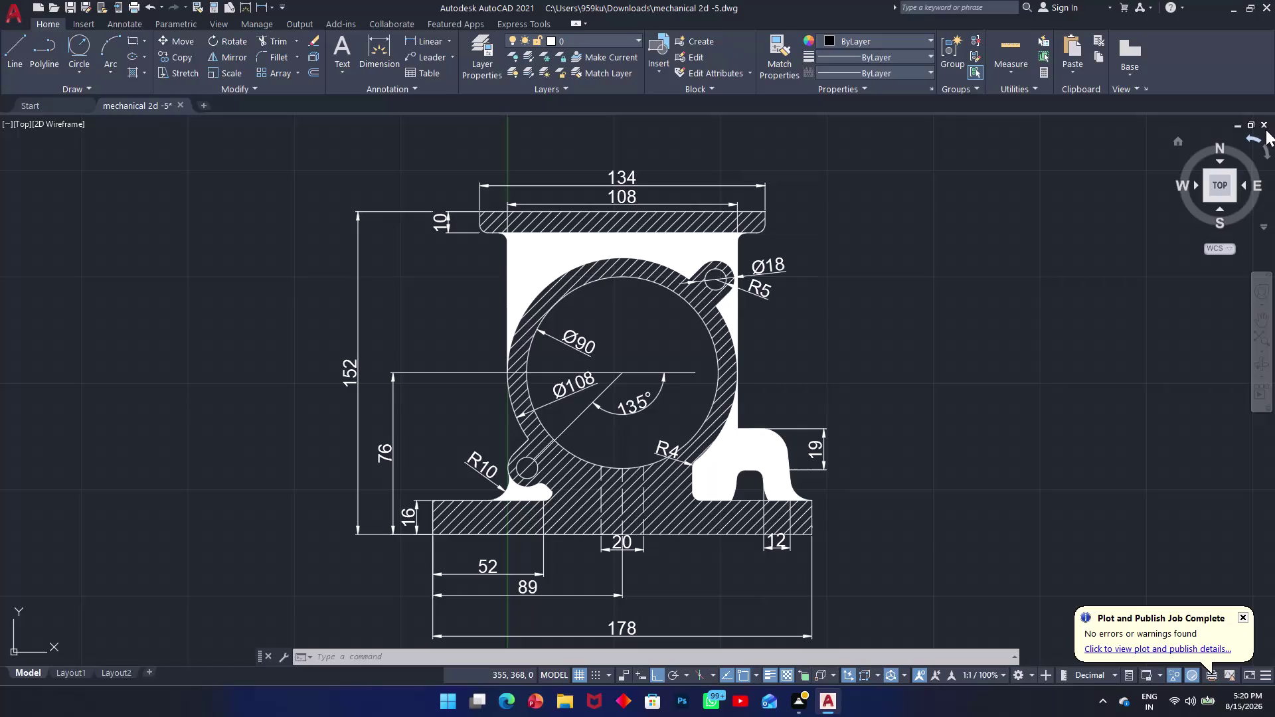
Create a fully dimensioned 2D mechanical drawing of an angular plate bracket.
Close the mechanical 2d -5 drawing, discarding changes, and start new blank Drawing6.
click(1267, 125)
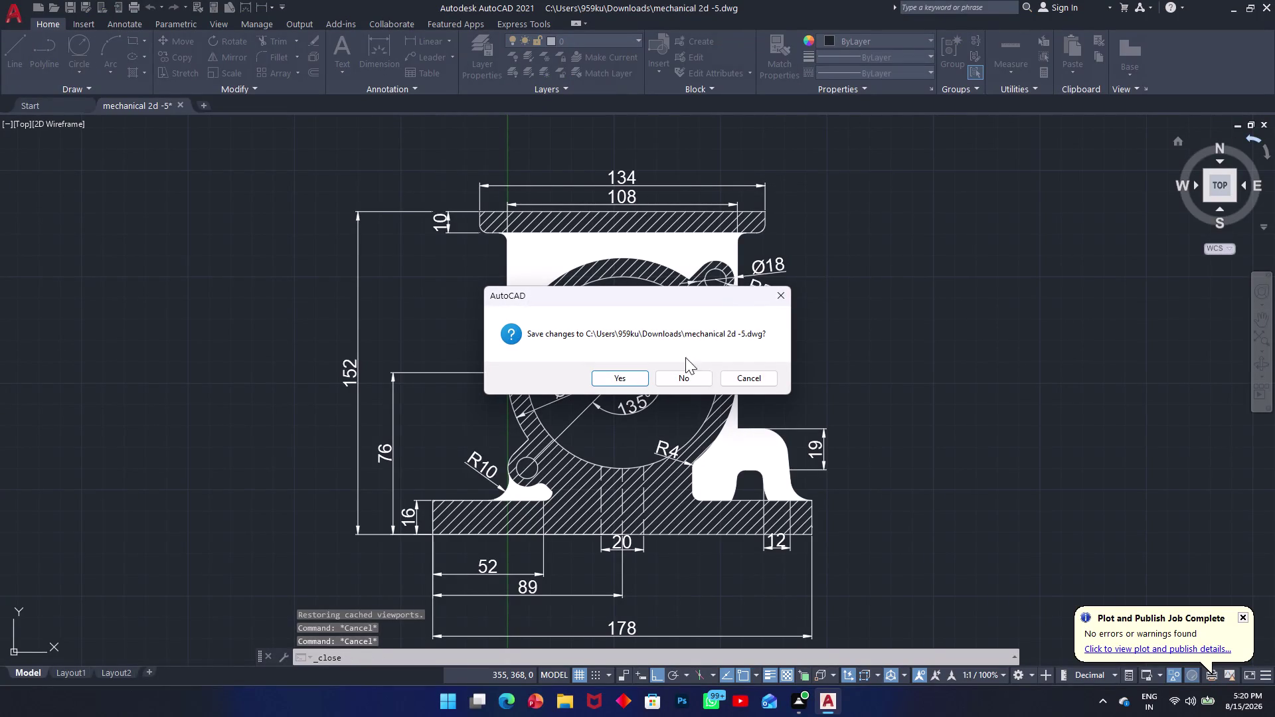
click(670, 379)
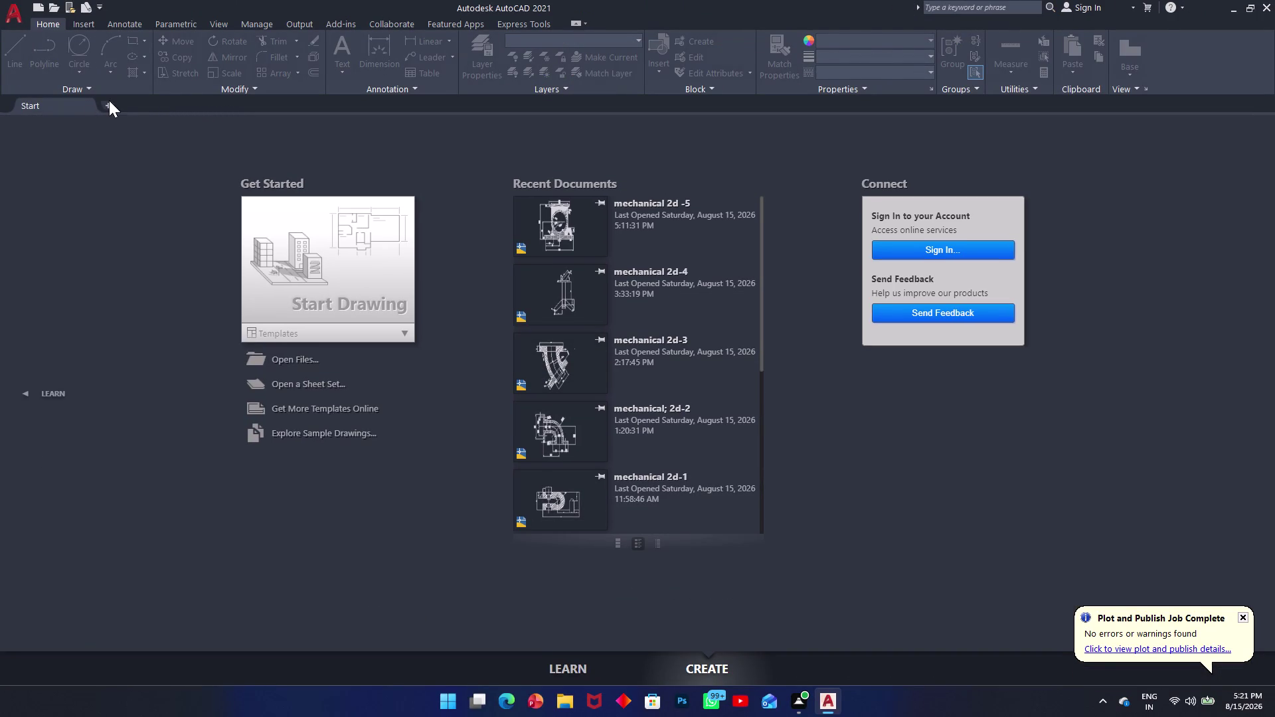
click(109, 100)
click(110, 106)
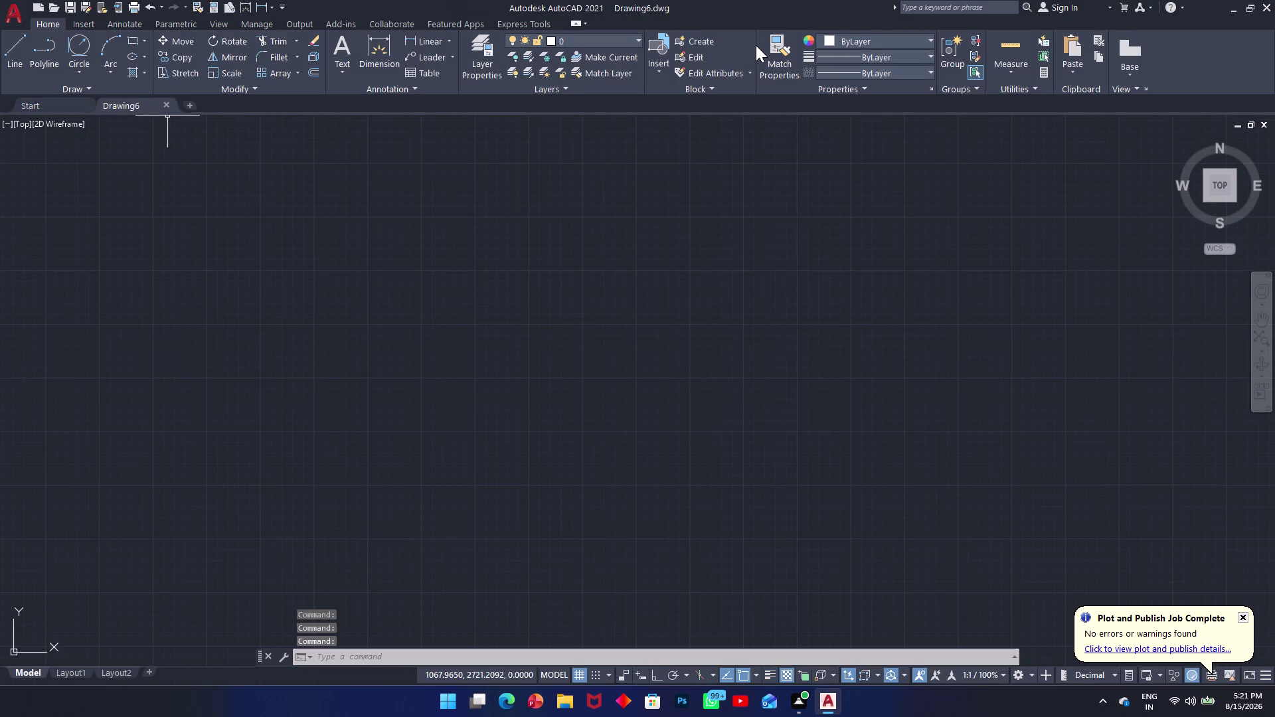
Set the drawing limits with LIMITS from 0,0 to 500,500.
text(li)
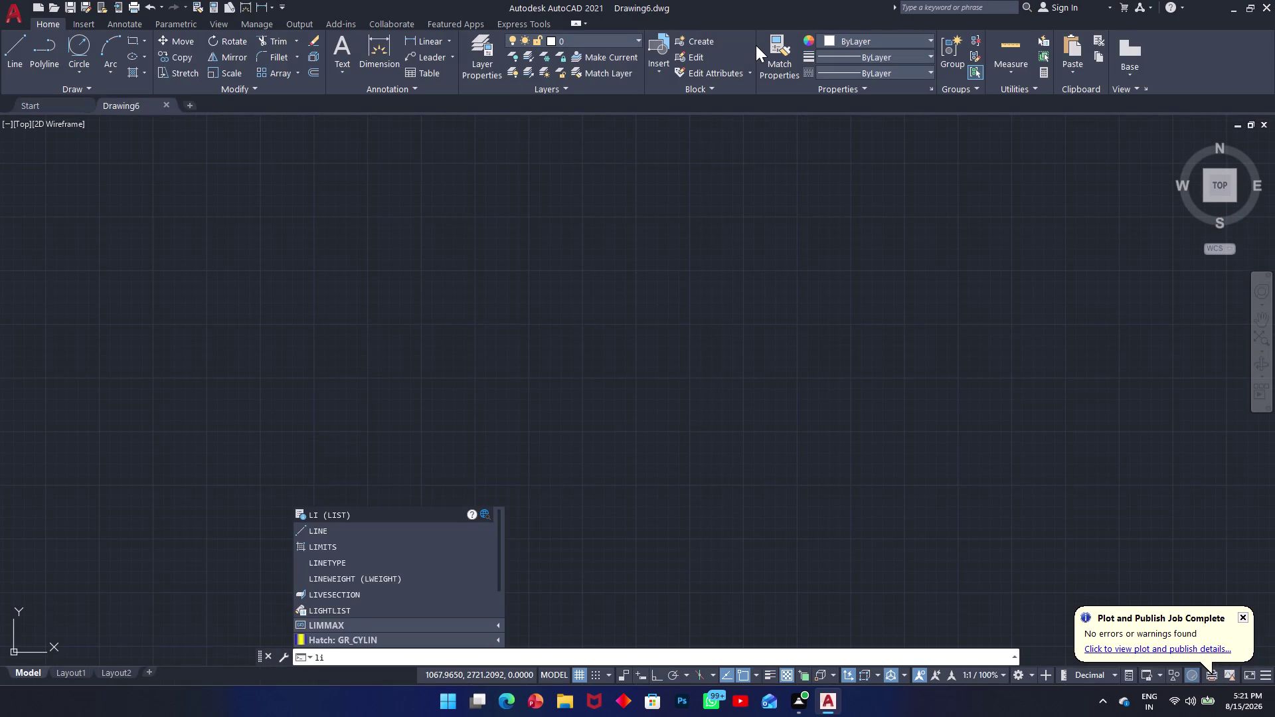
text(m)
key(space)
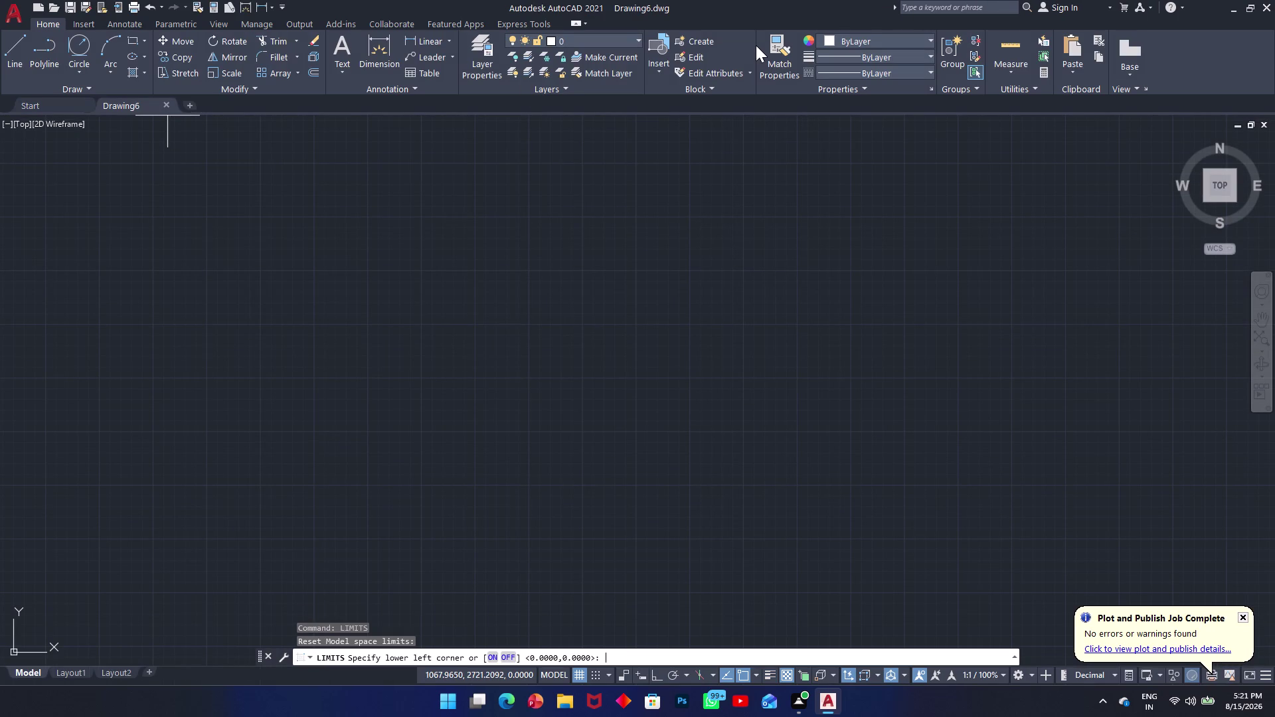
text(0,0)
key(Return)
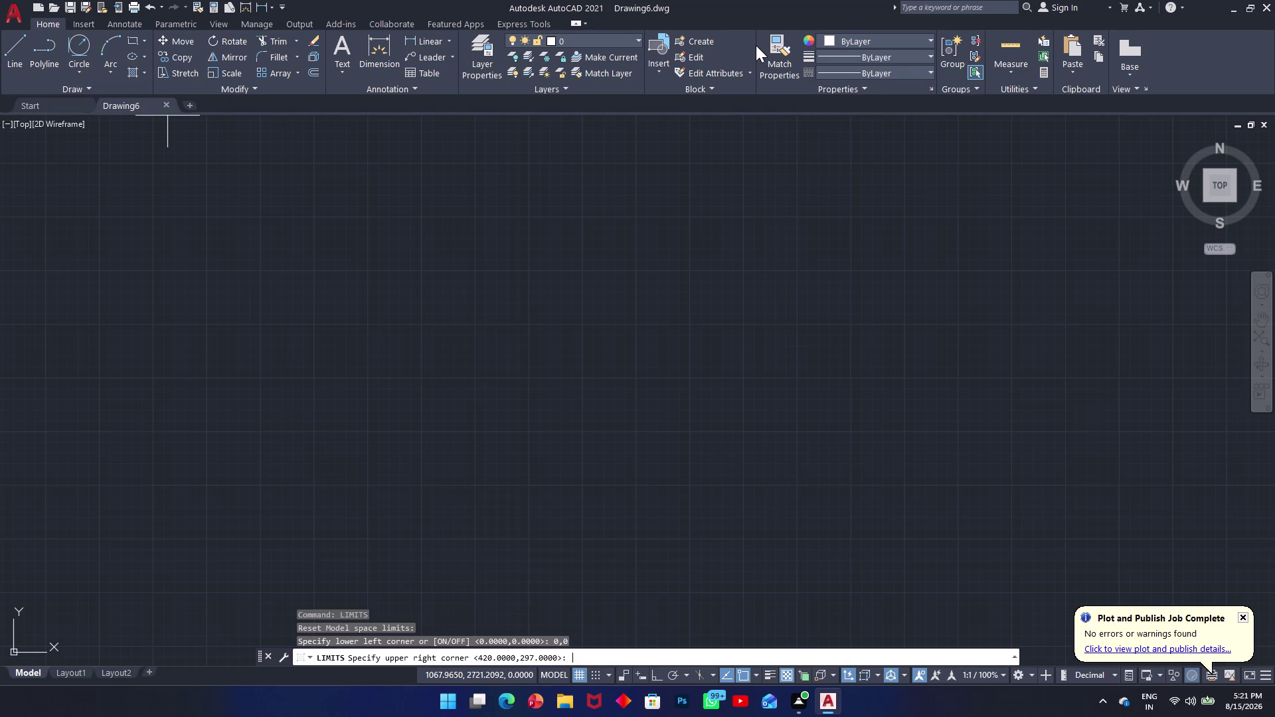
key(1)
key(BackSpace)
text(500,500)
key(Return)
Zoom All to display the whole 500 by 500 limits area.
key(z)
key(Return)
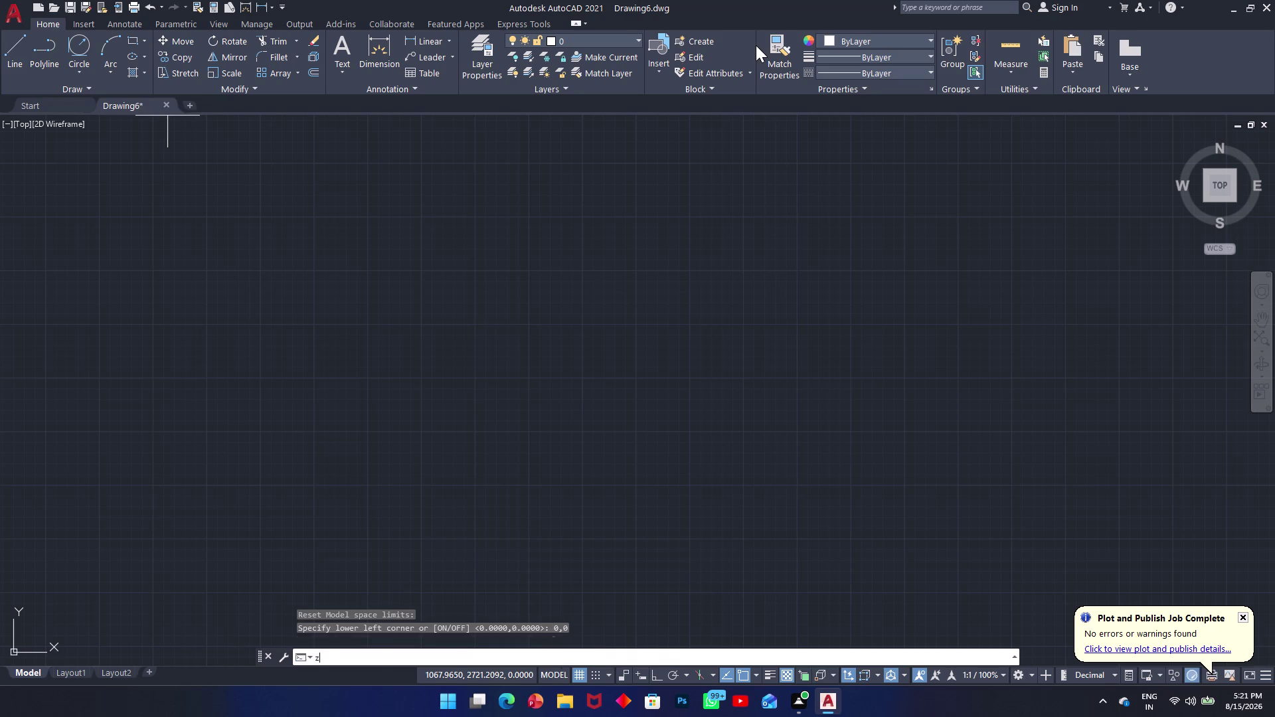
key(a)
key(Return)
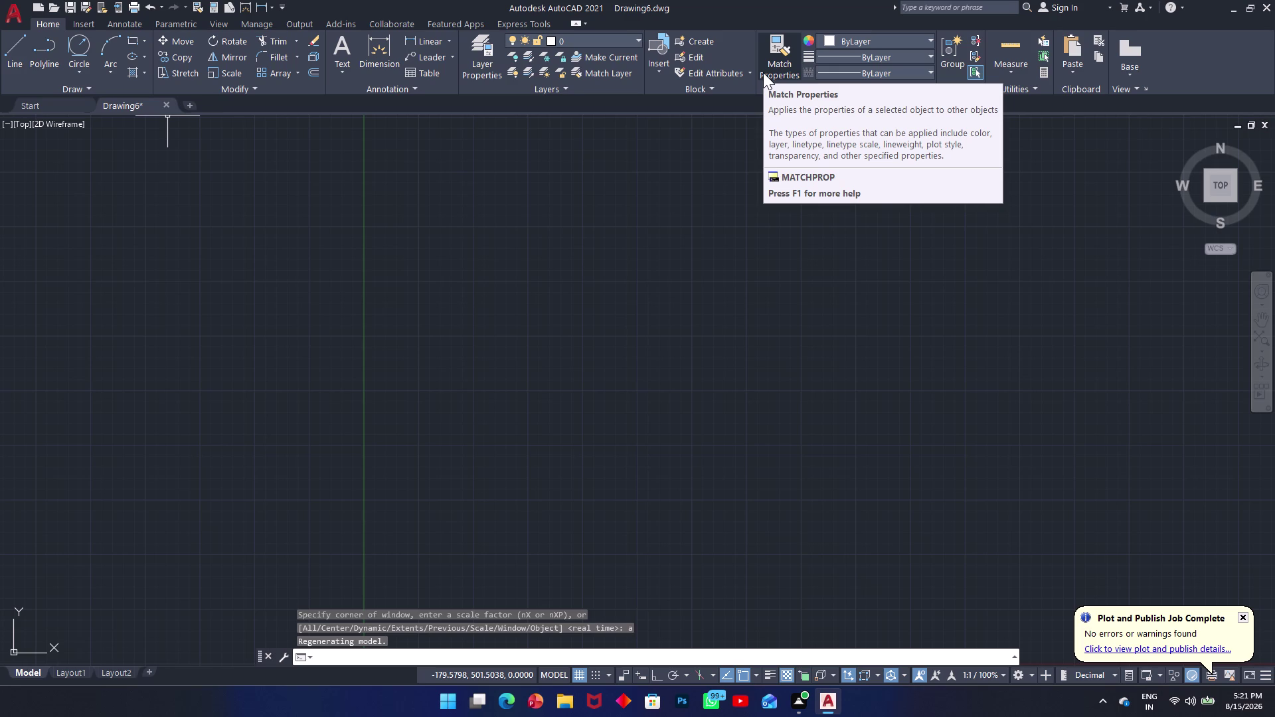
key(l)
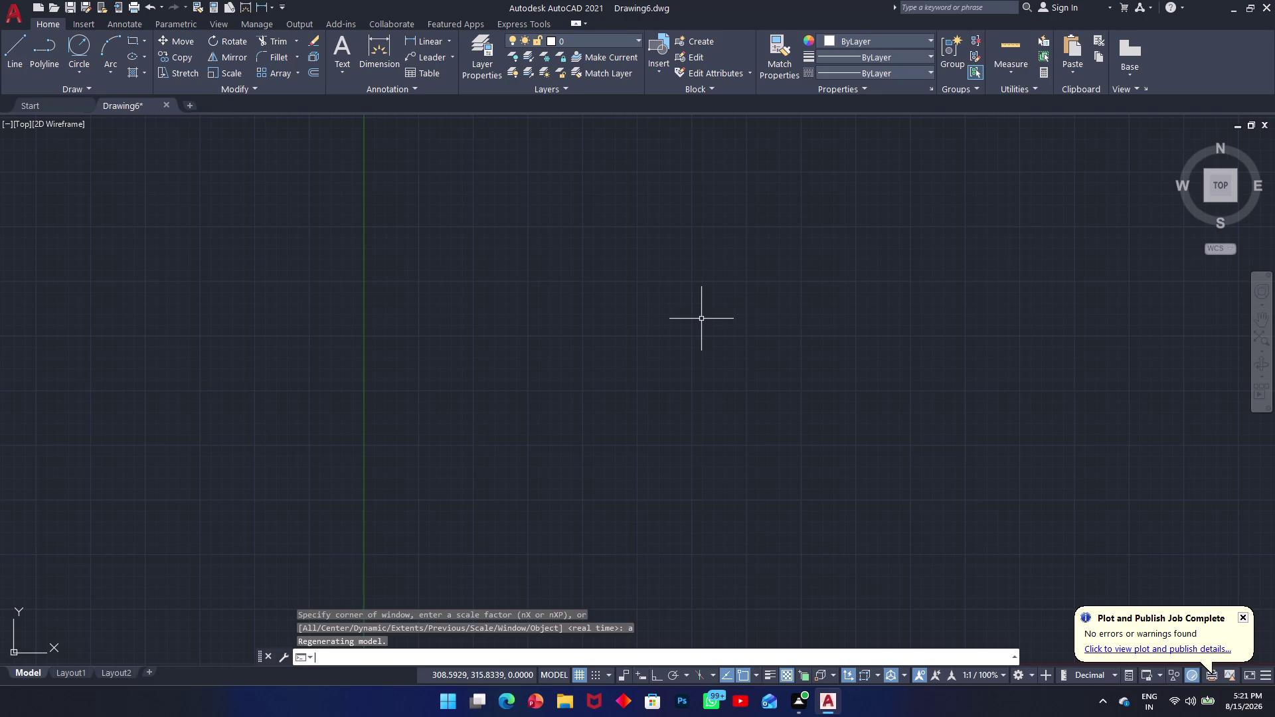
key(Return)
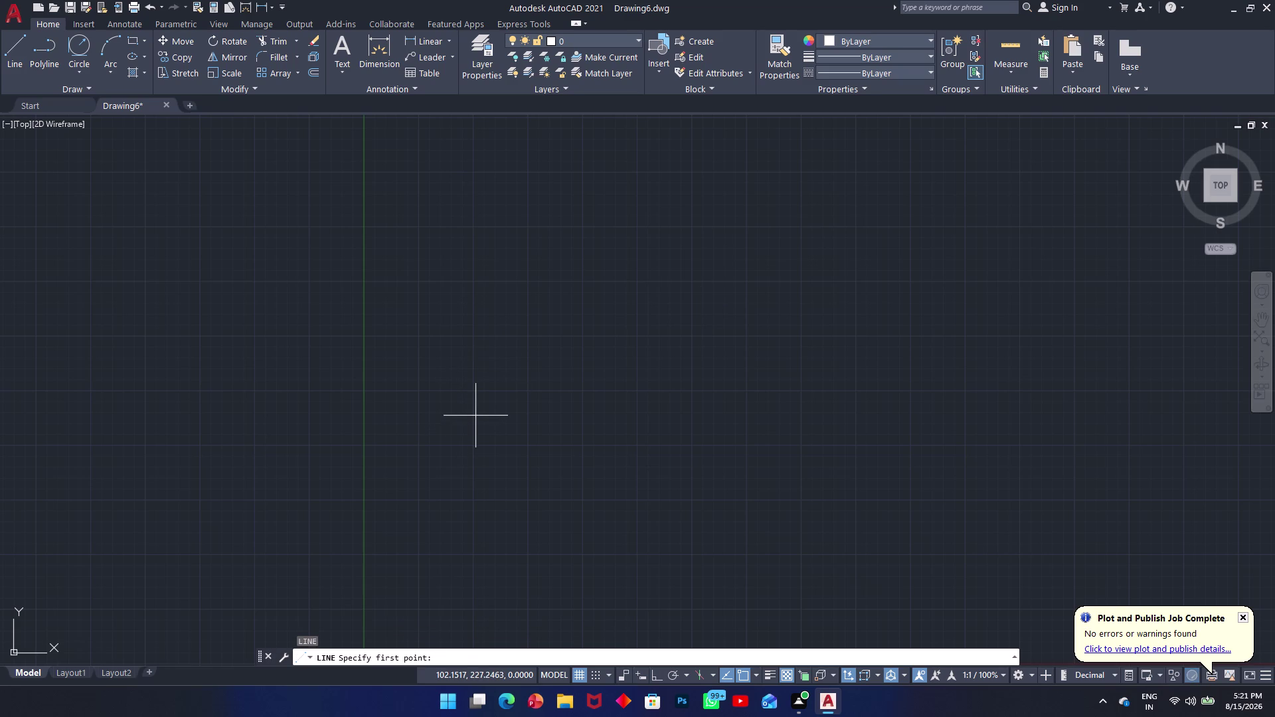
Draw a single 60-unit horizontal base line and end the LINE command.
click(476, 416)
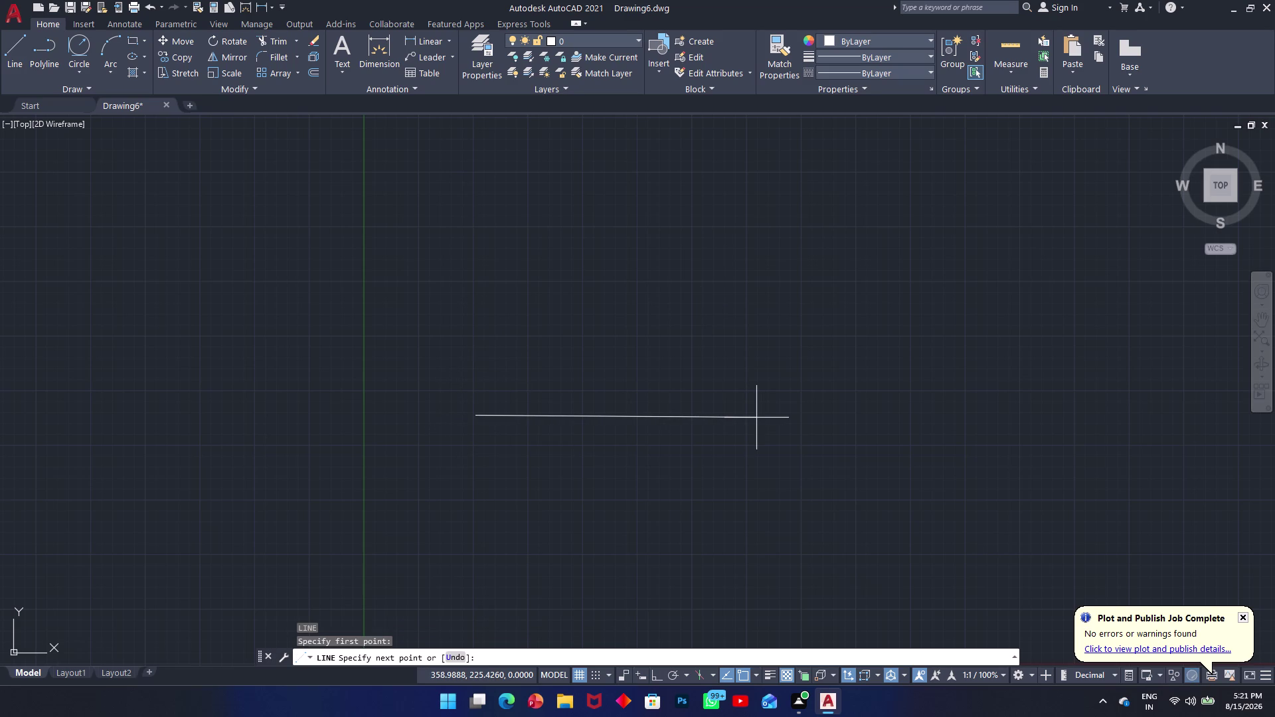
text(60)
key(Return)
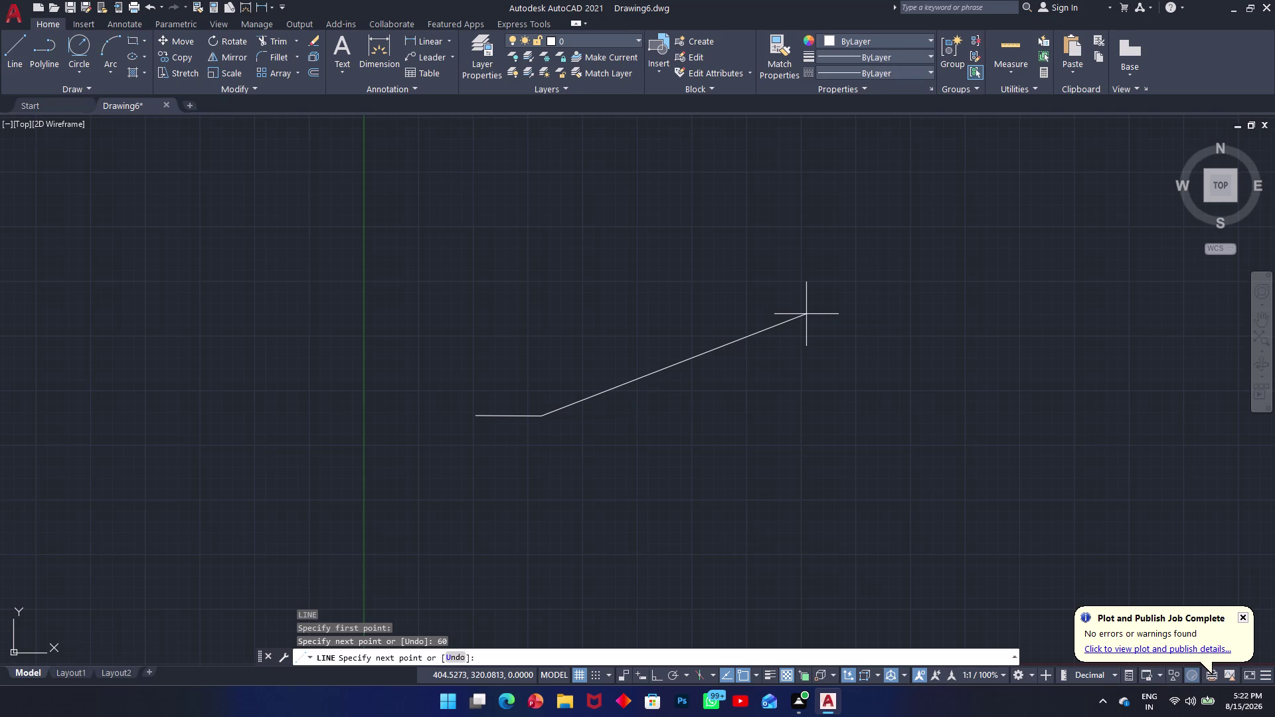
key(Escape)
scroll(up, 3)
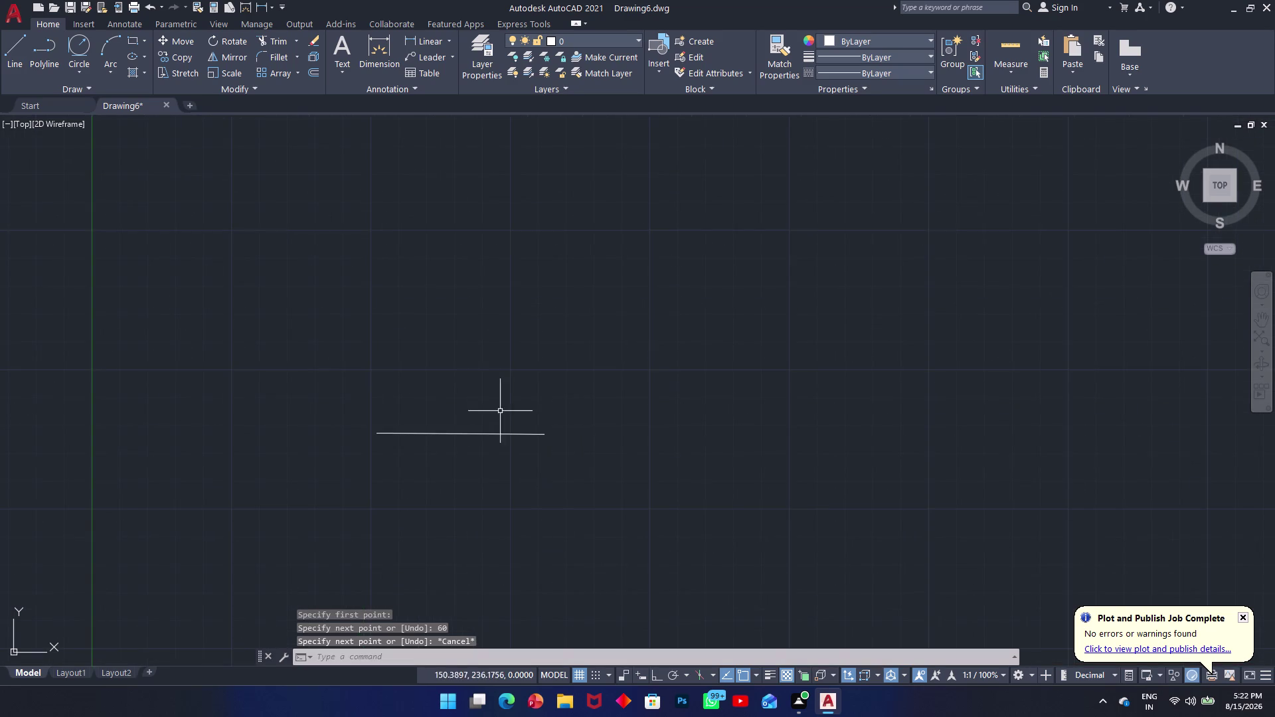
scroll(up, 3)
scroll(up, 3)
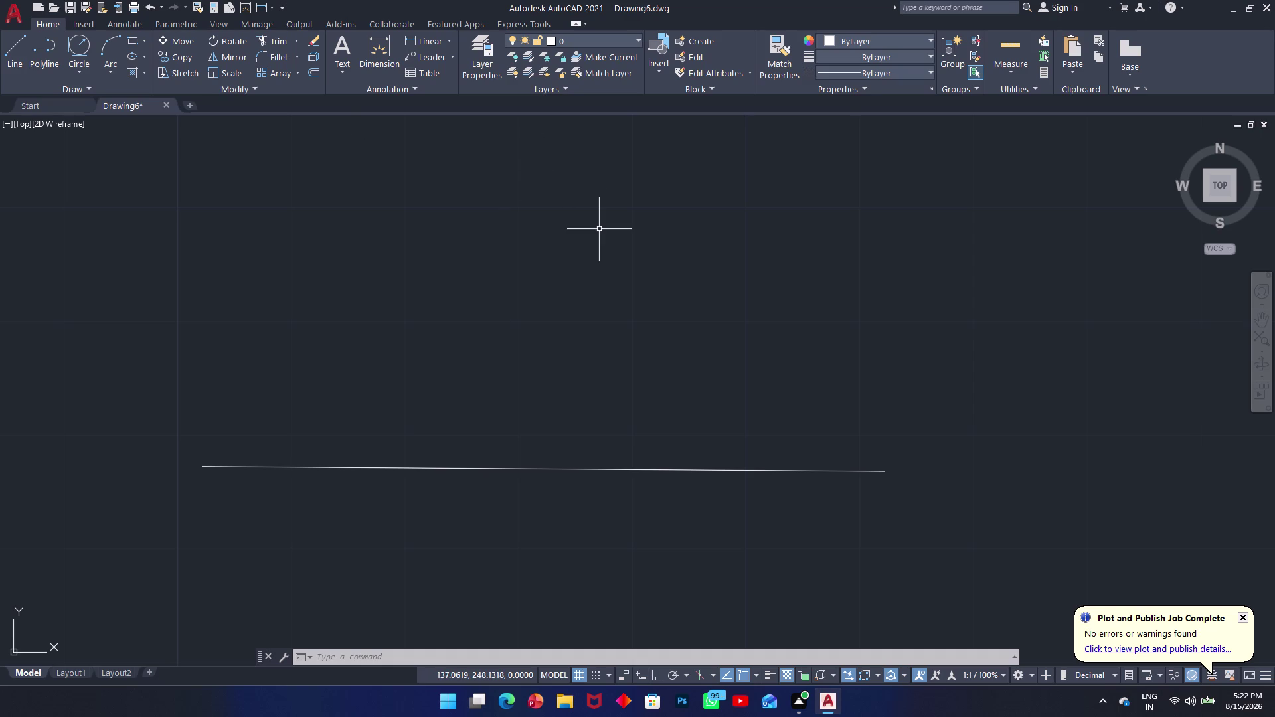
Start two lines from the base line's midpoint and cancel both attempts.
text(l)
key(space)
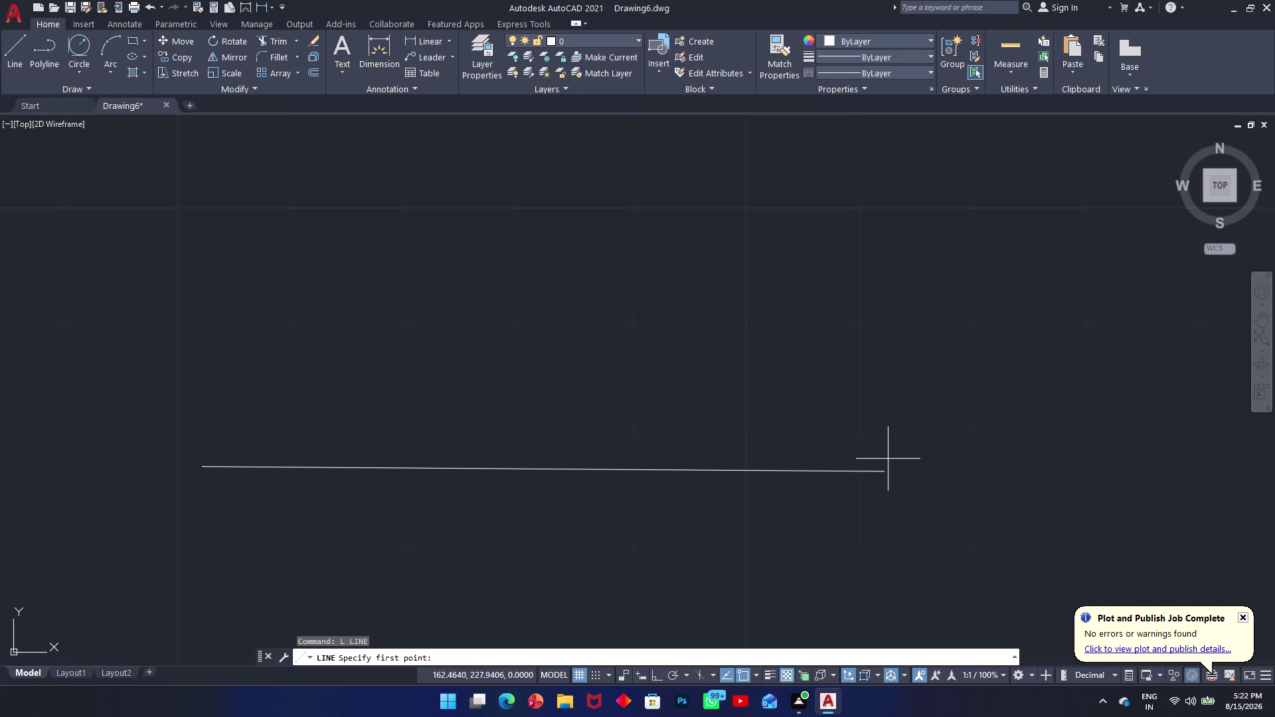
scroll(down, 3)
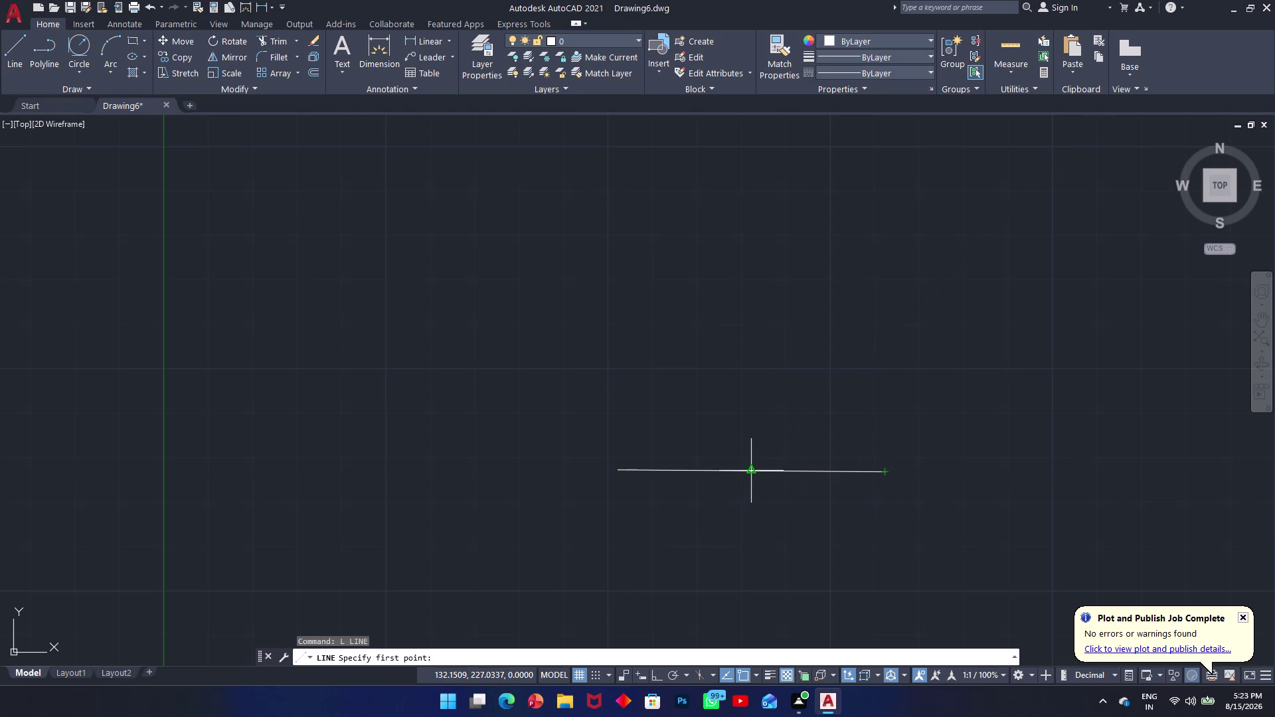
click(752, 470)
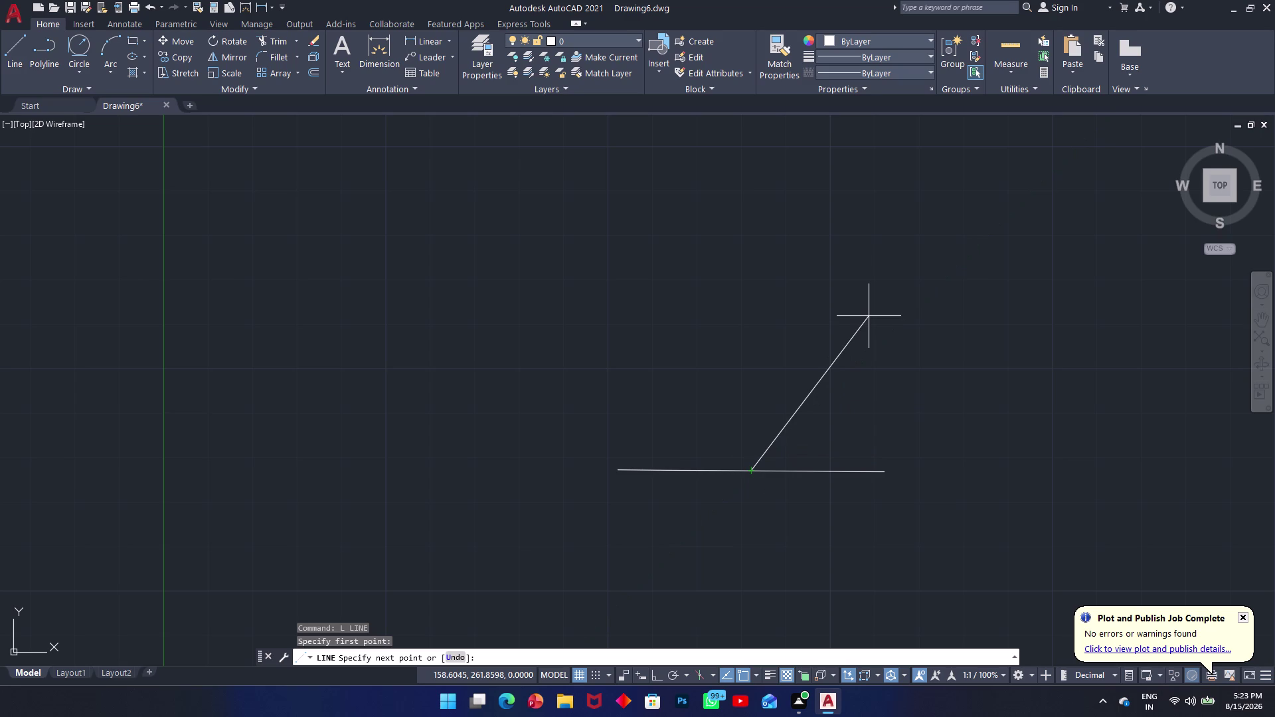
key(Escape)
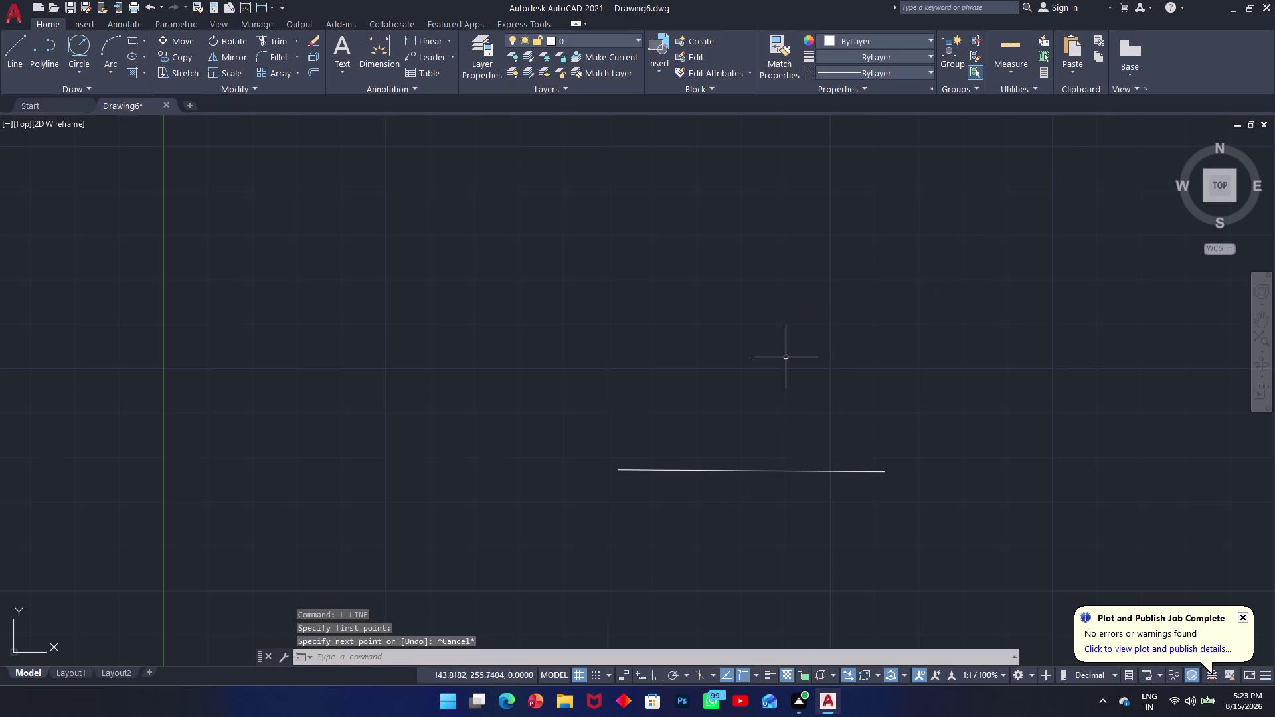
text(l)
key(space)
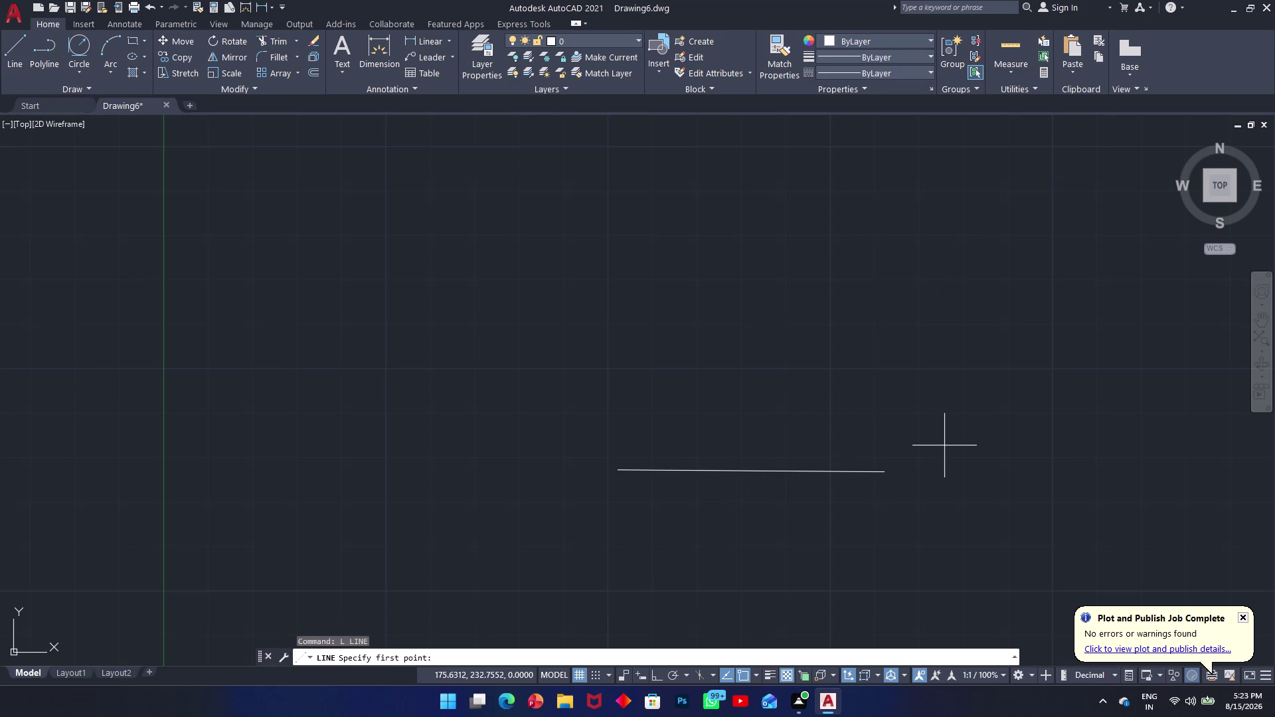
click(747, 472)
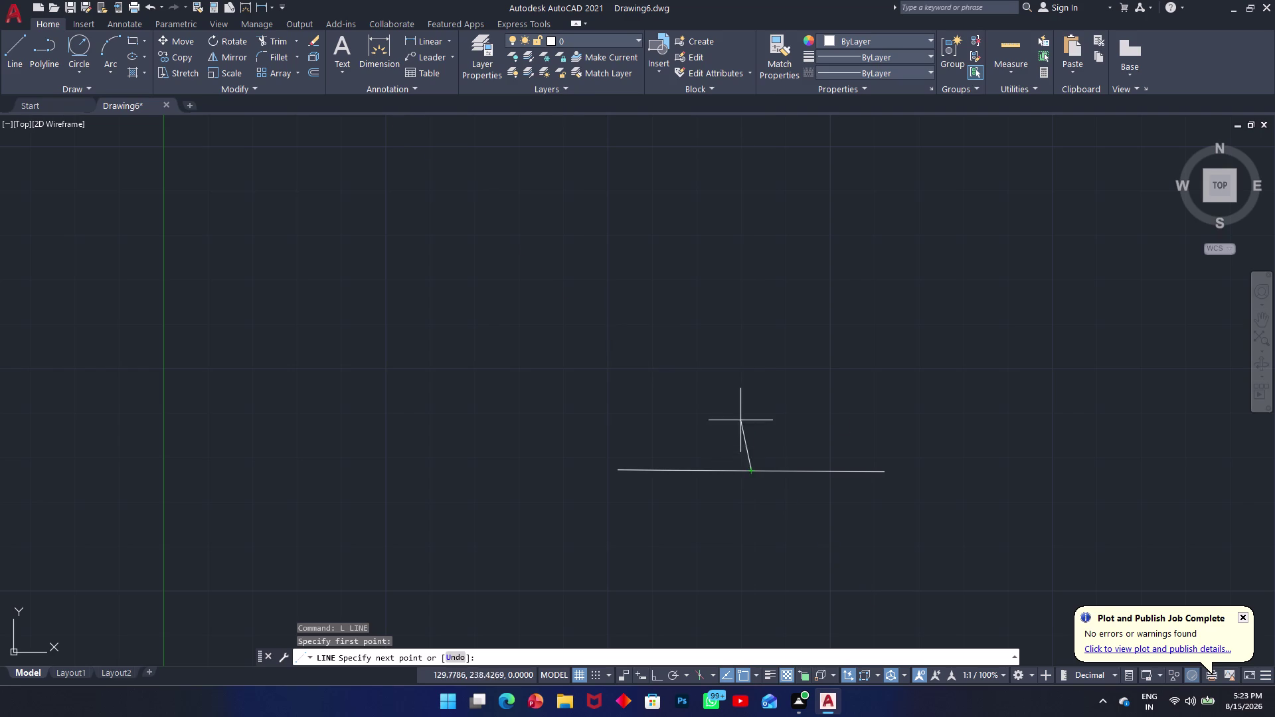
key(Escape)
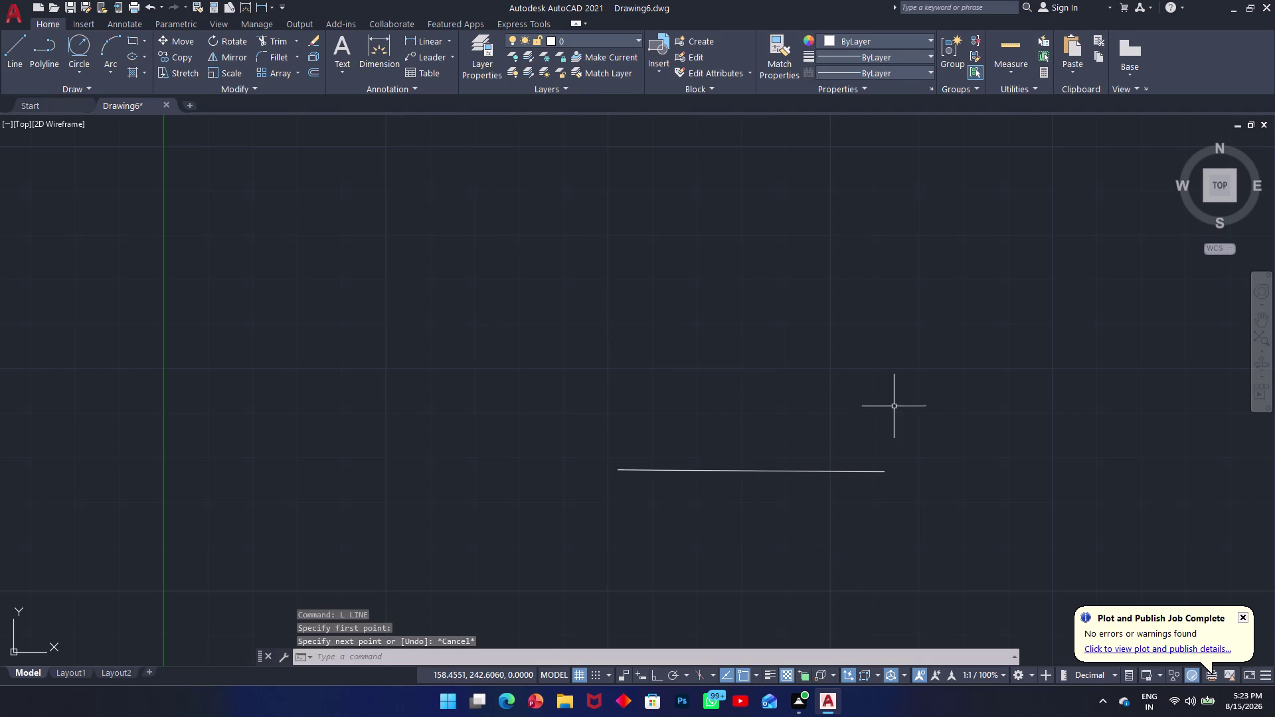
Select the horizontal base line and delete it.
click(933, 413)
click(545, 498)
key(Delete)
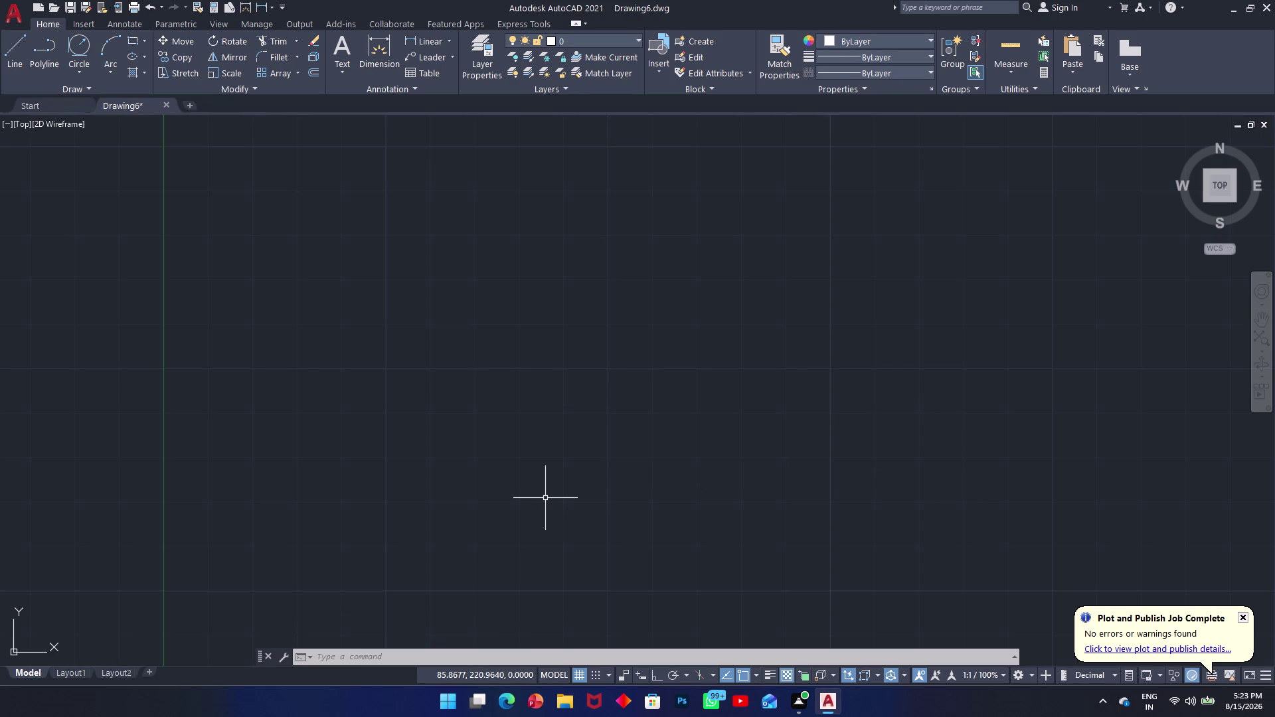
text(l)
key(space)
click(546, 499)
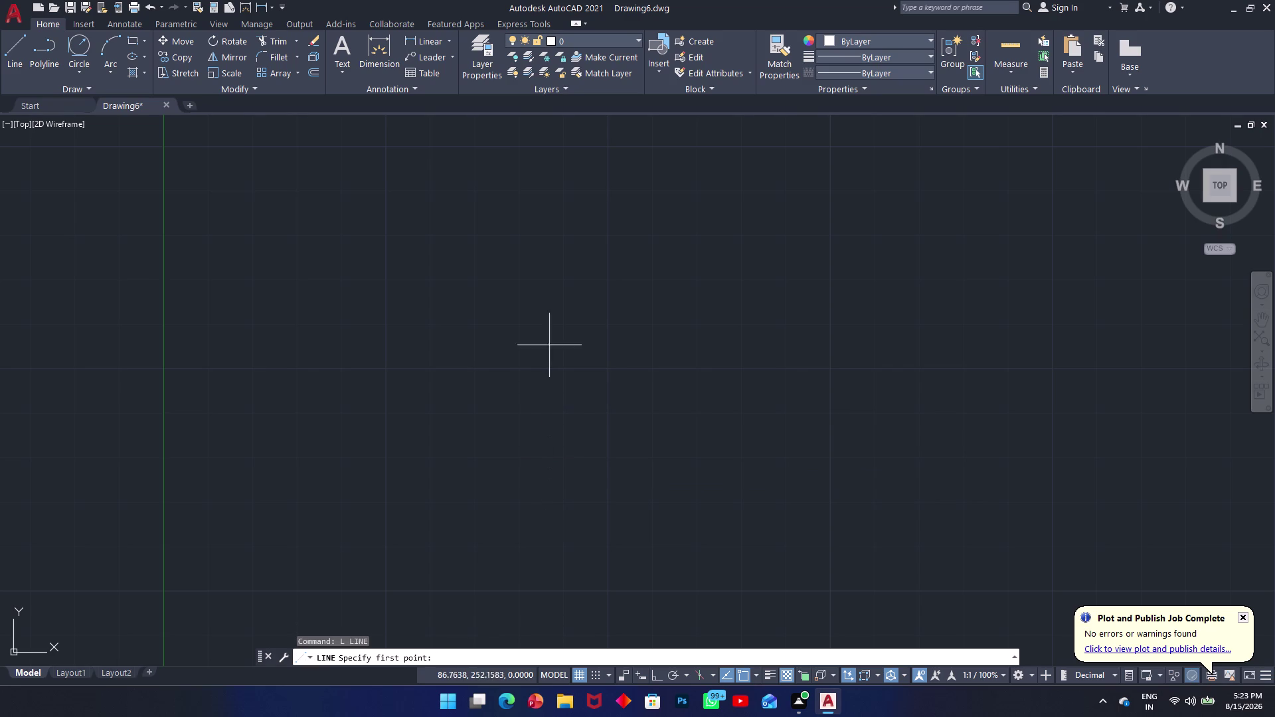
click(556, 442)
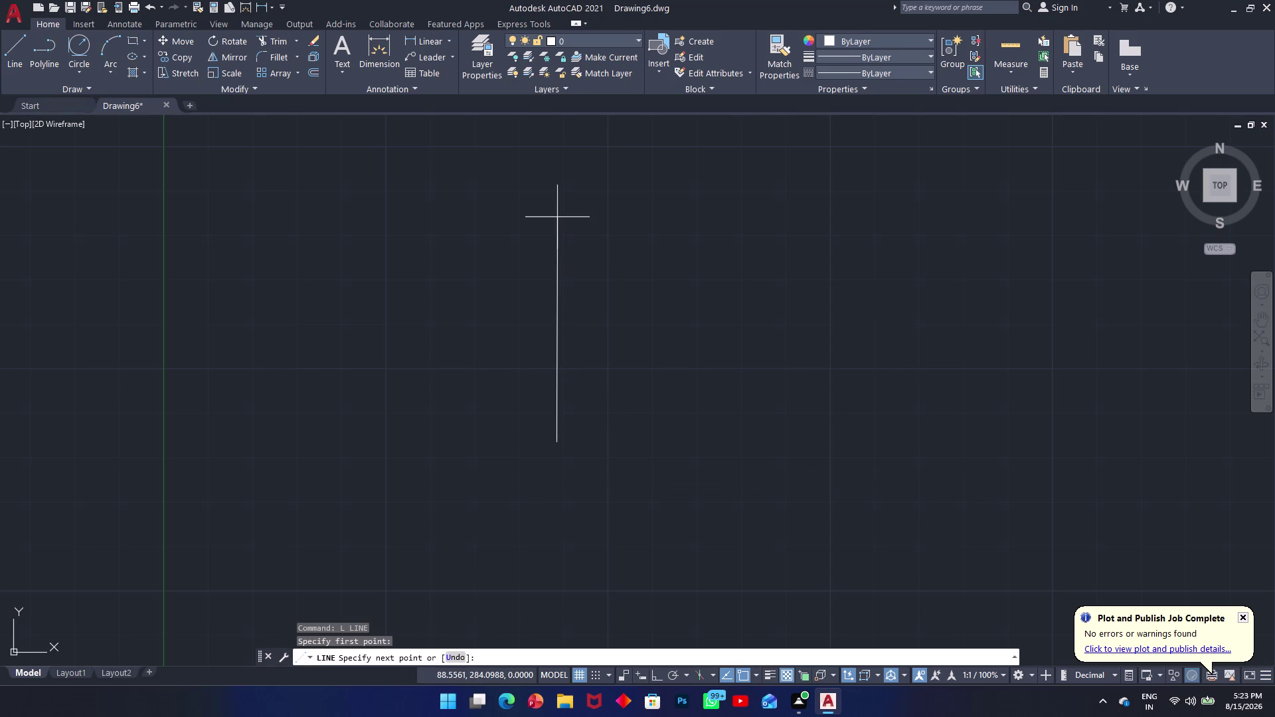
key(F8)
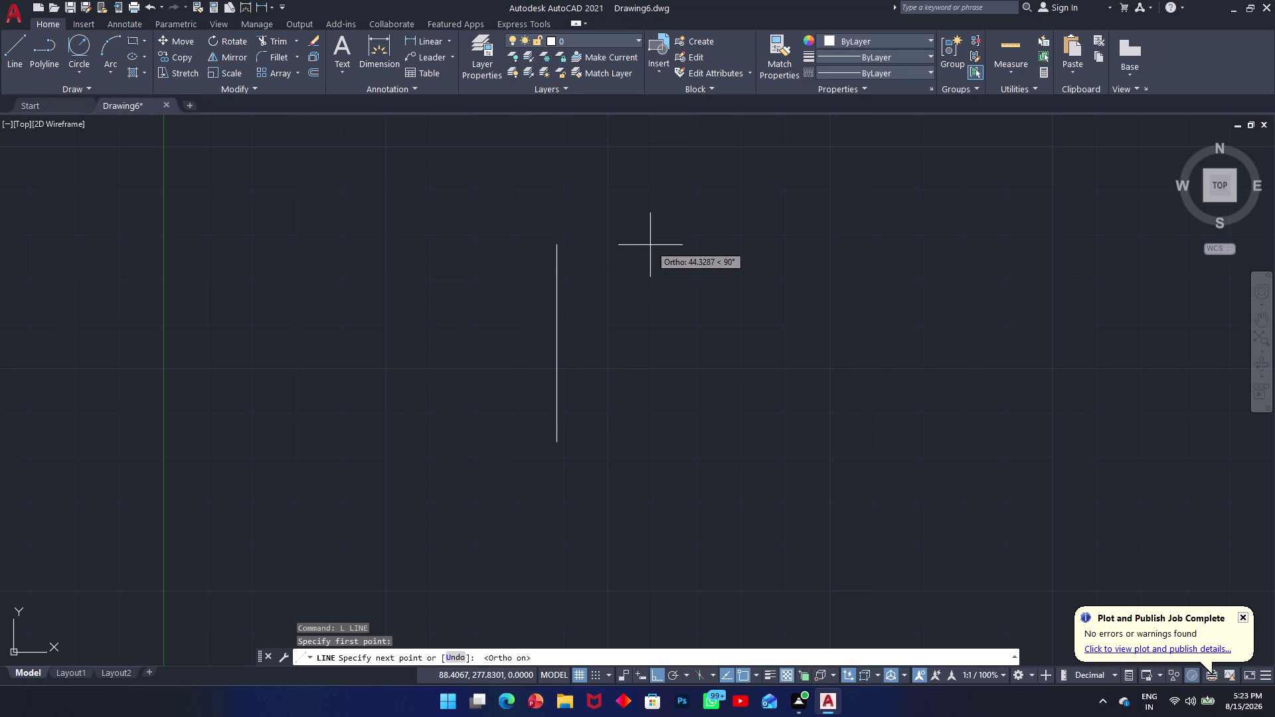
click(643, 154)
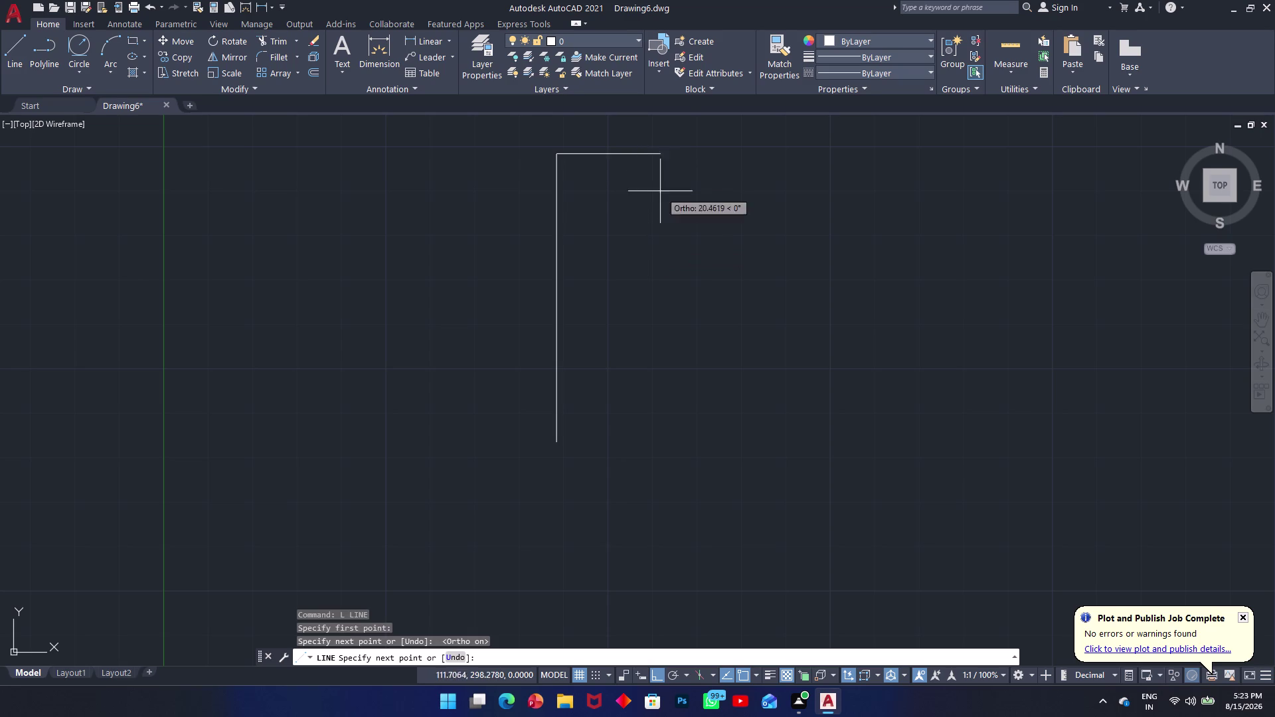
key(Escape)
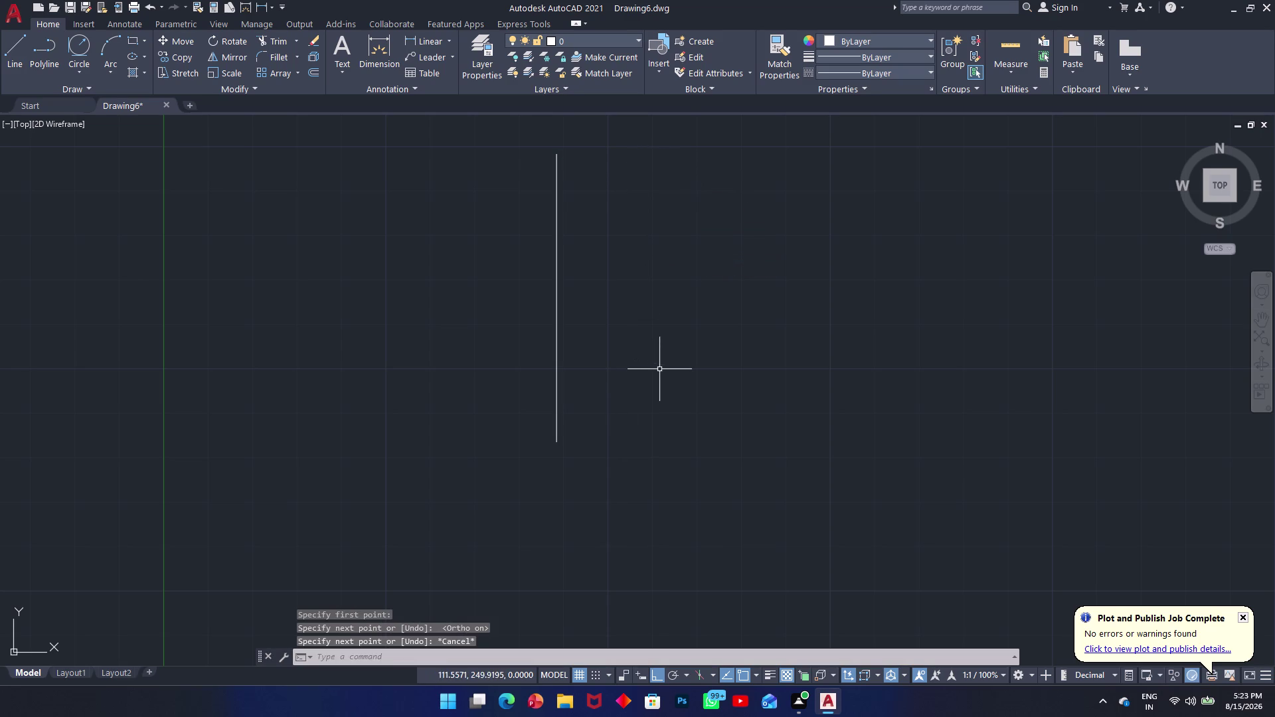
key(space)
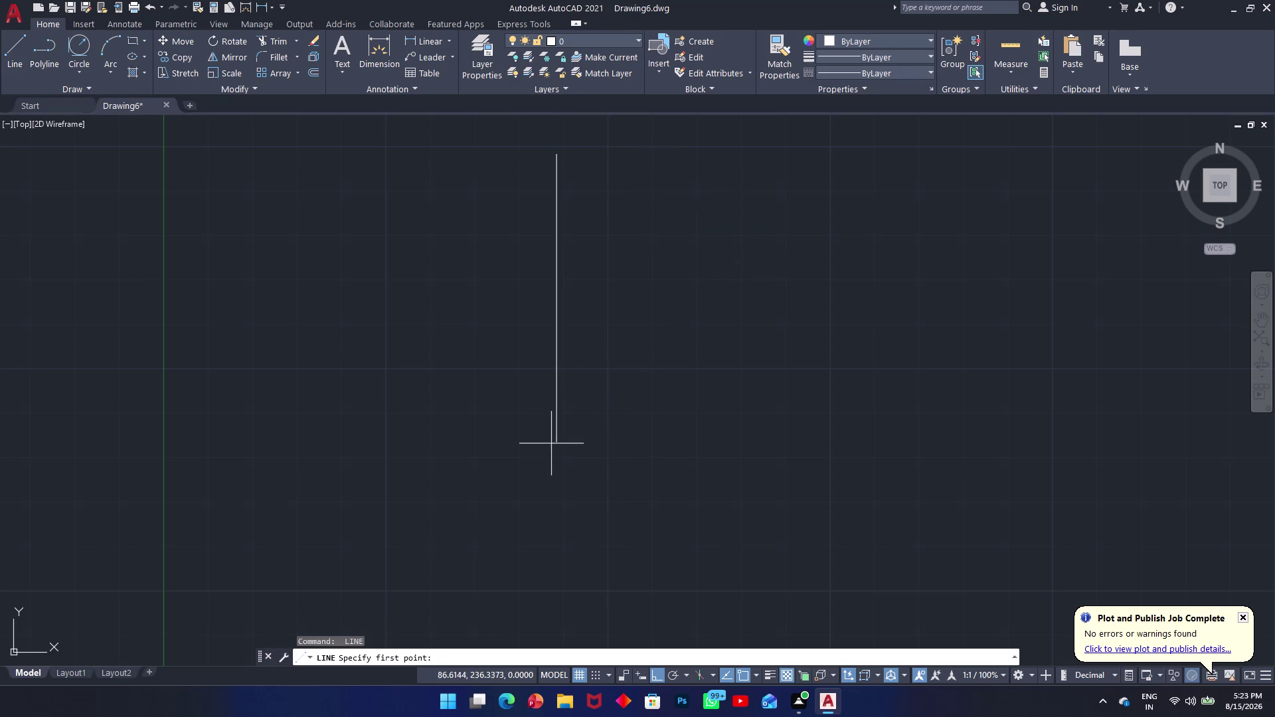
click(554, 443)
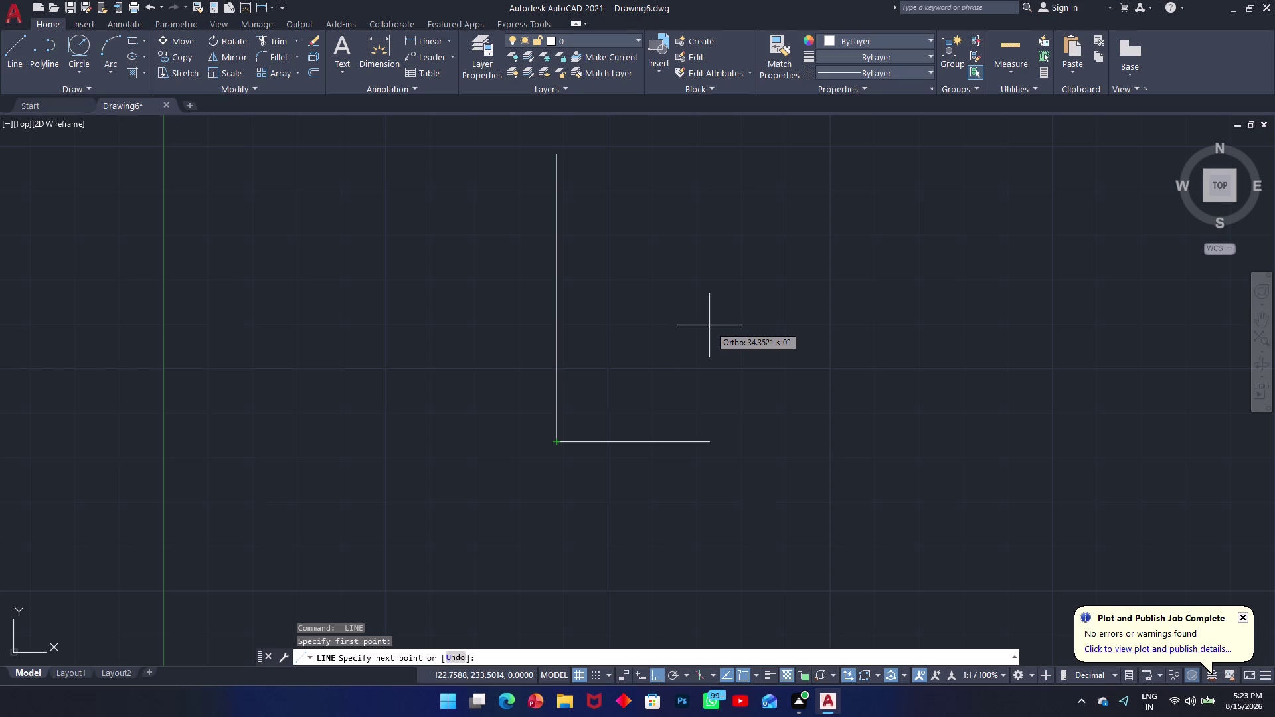
key(F8)
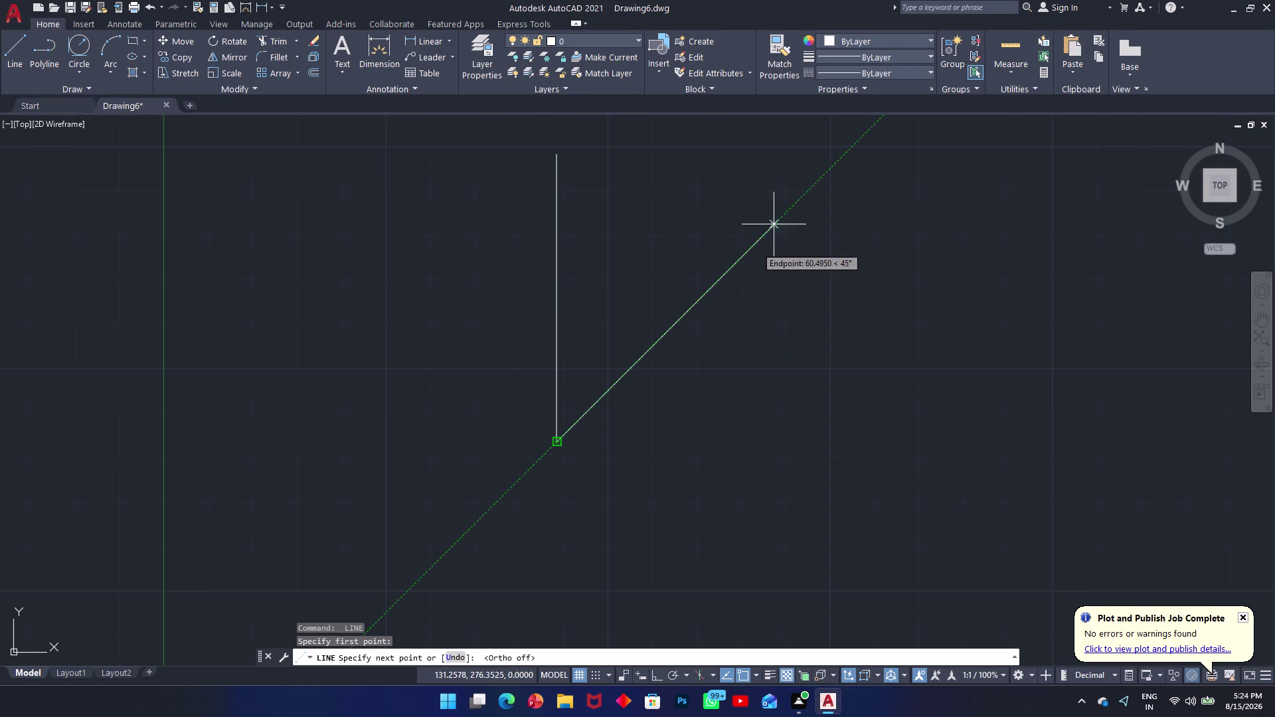
text(4)
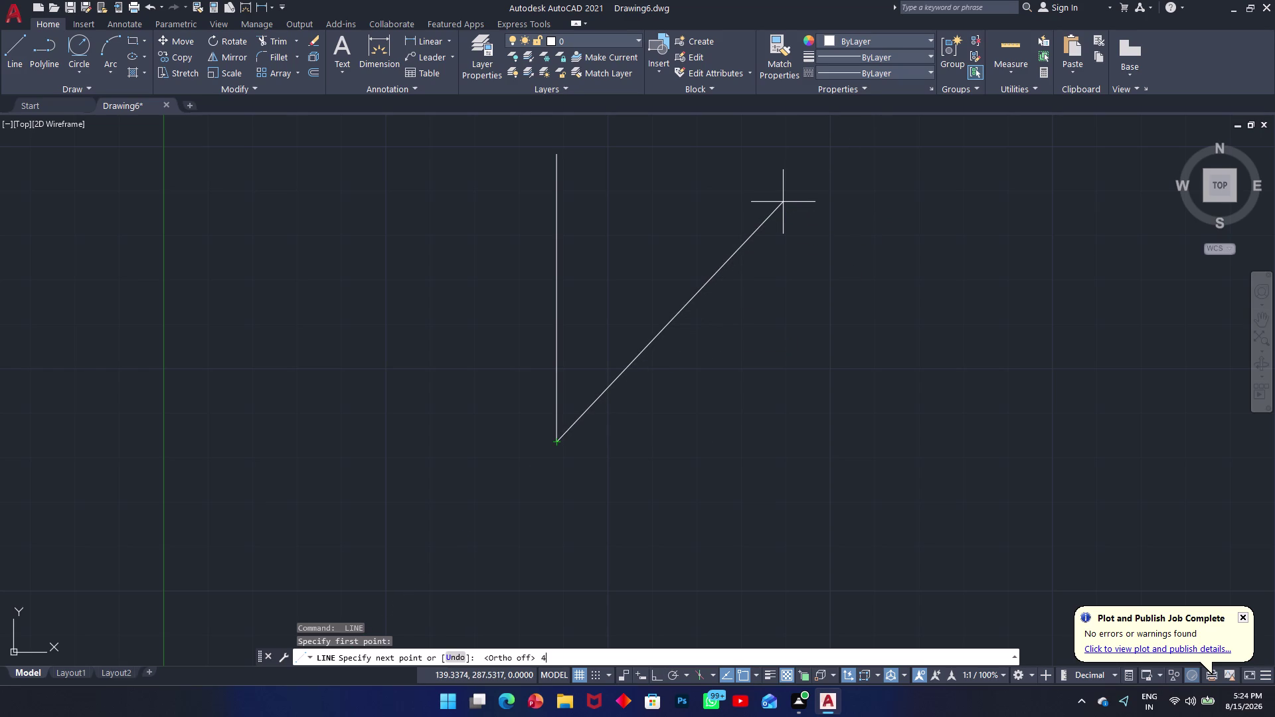
text(0)
key(Return)
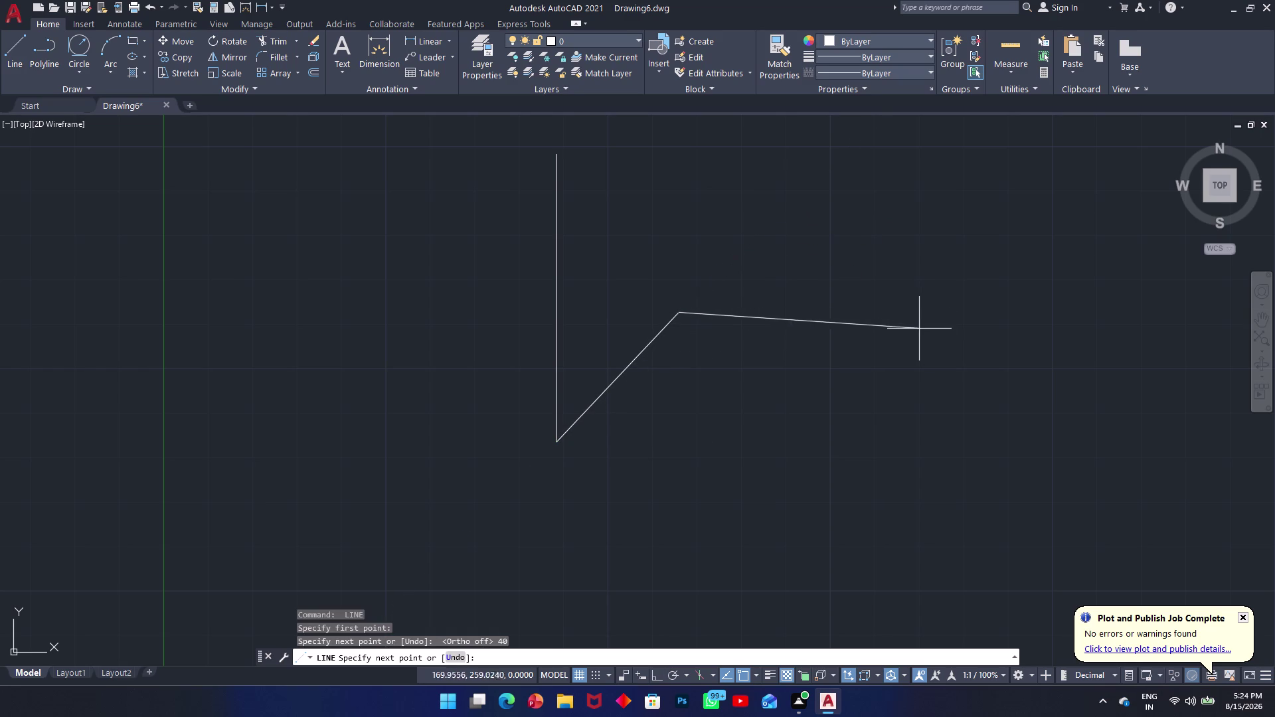
key(ctrl+z)
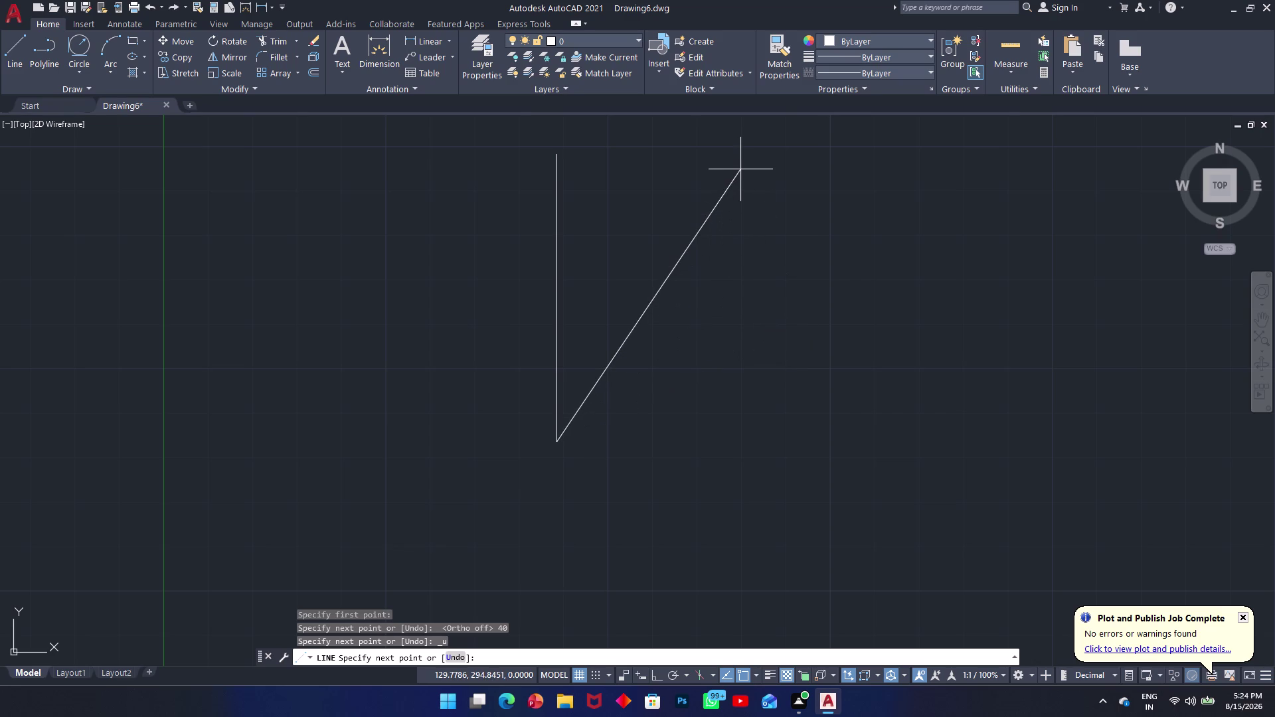
key(shift+less)
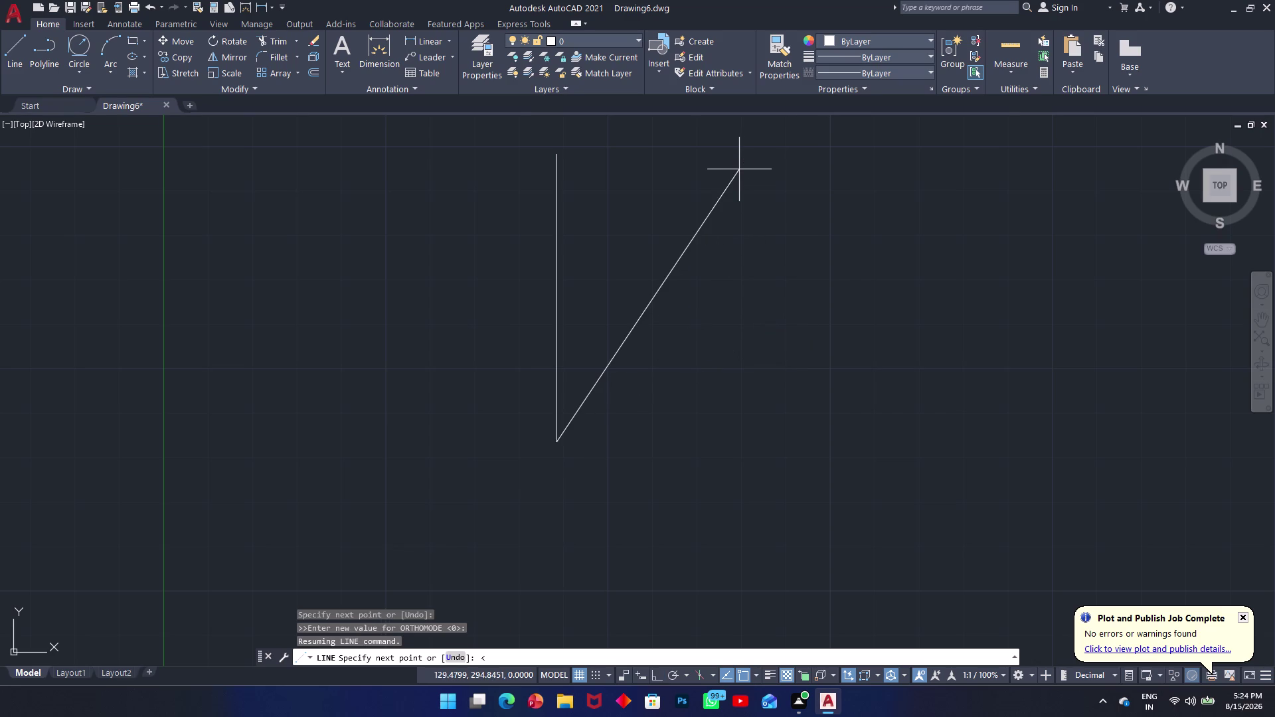
key(Escape)
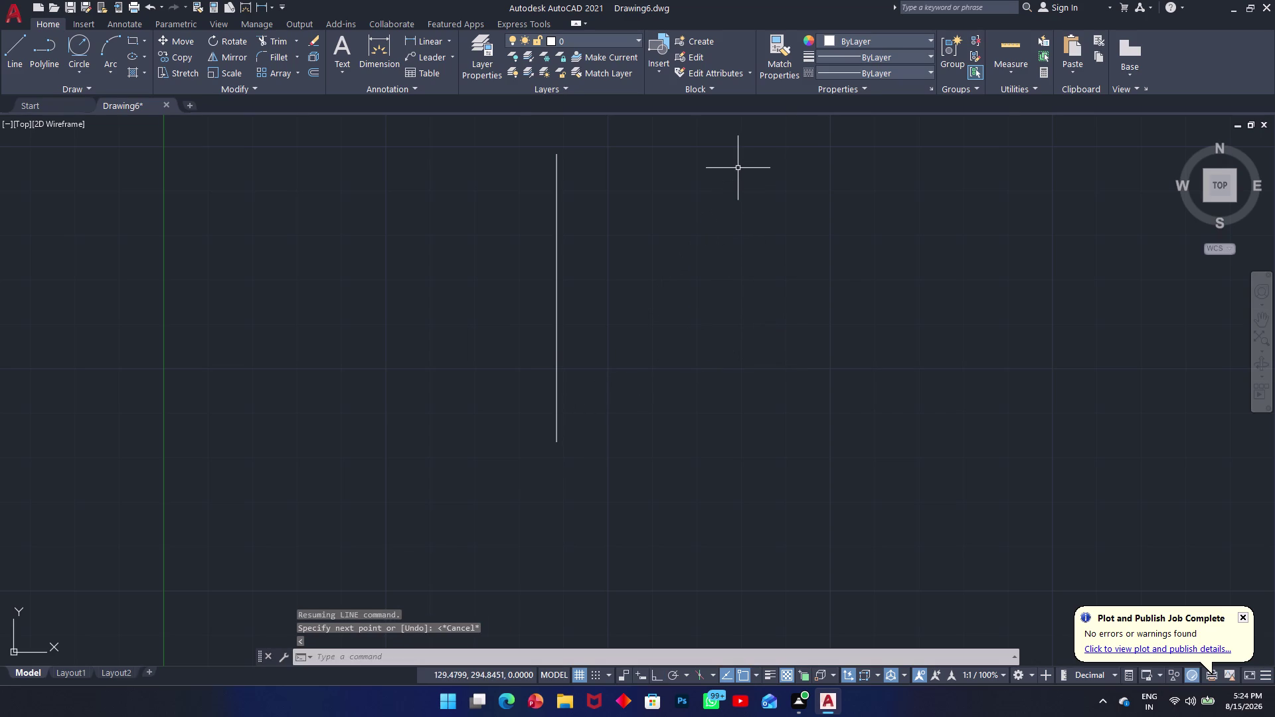
click(558, 361)
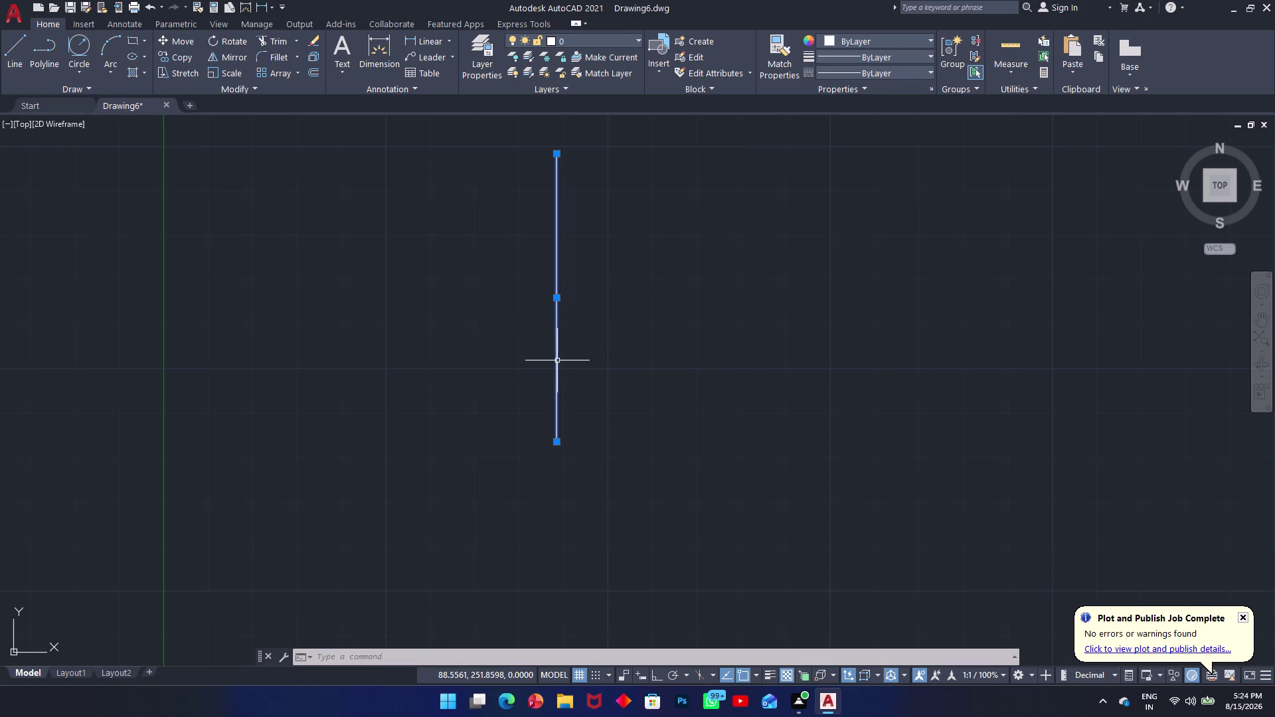
Rotate a copy of the vertical line 40 degrees about its lower endpoint.
text(ro)
key(space)
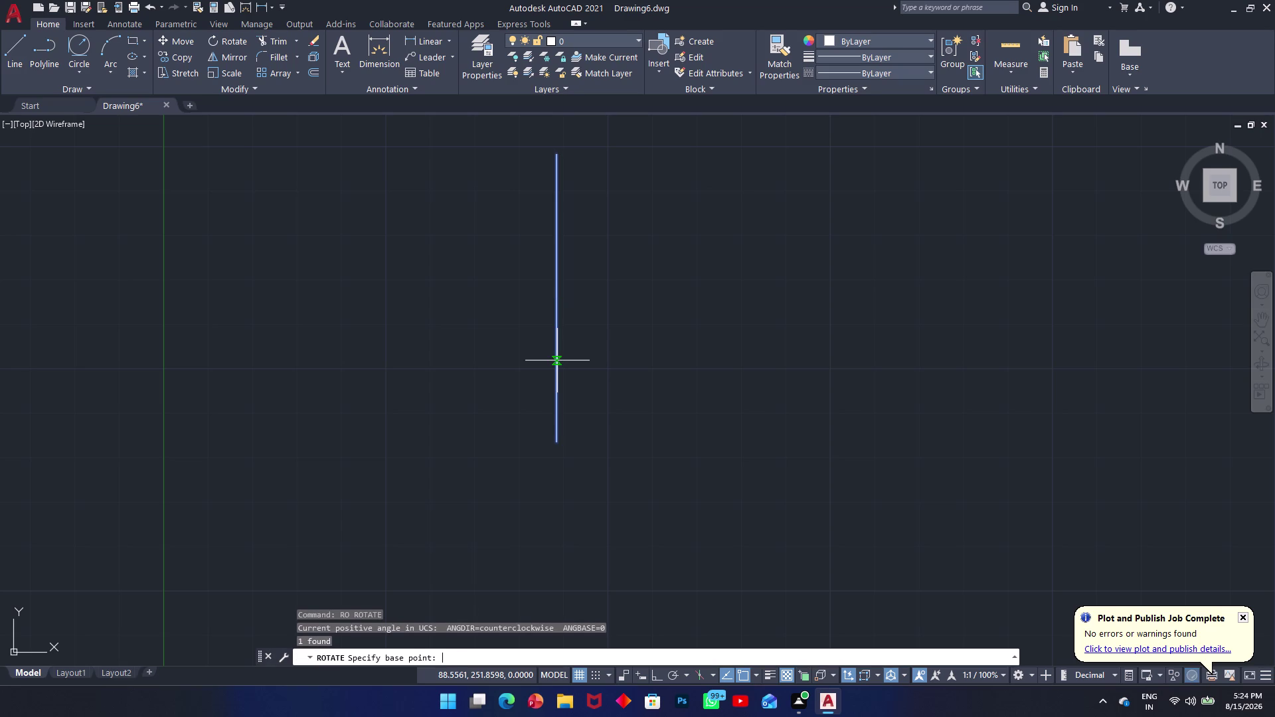
click(553, 443)
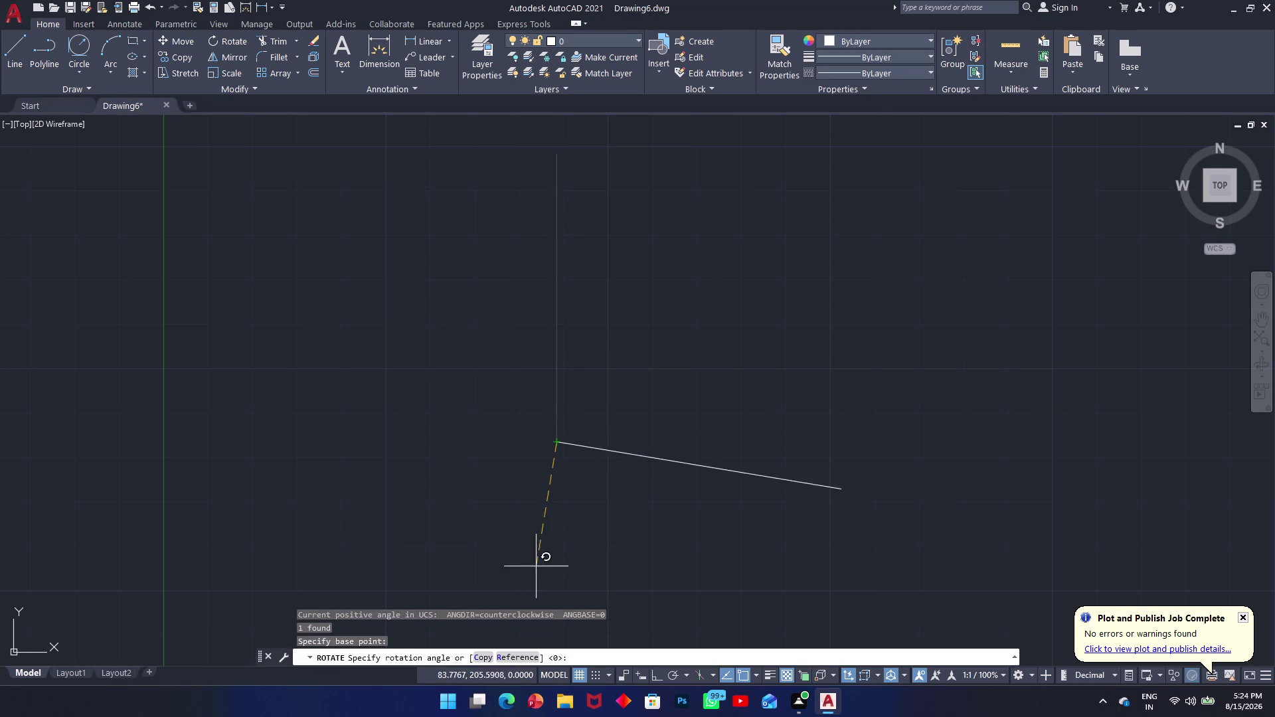
click(483, 662)
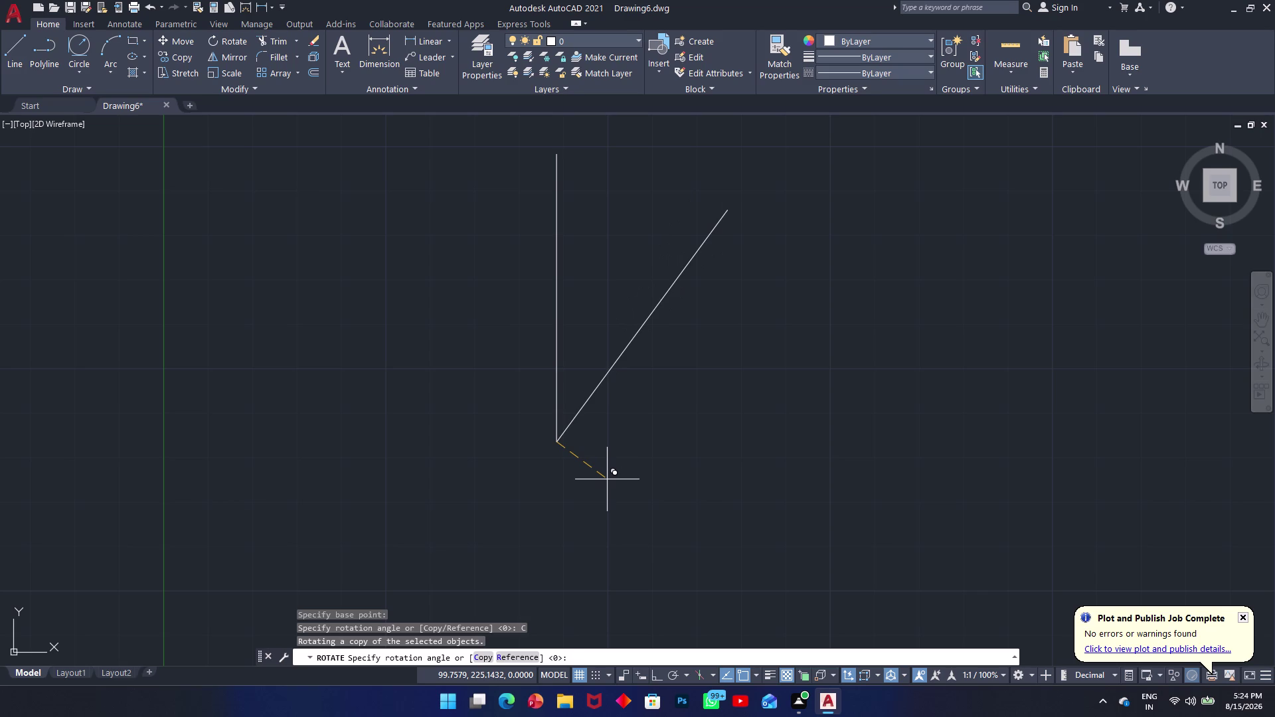
text(40)
key(Return)
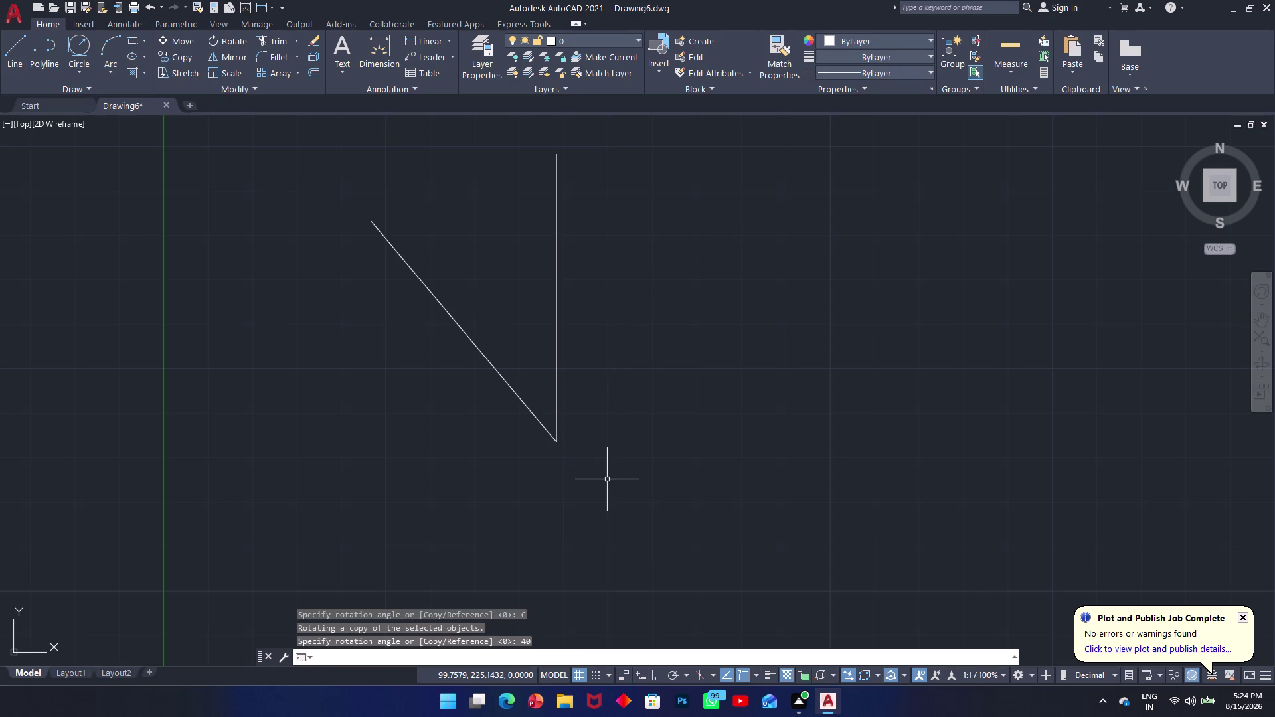
click(522, 398)
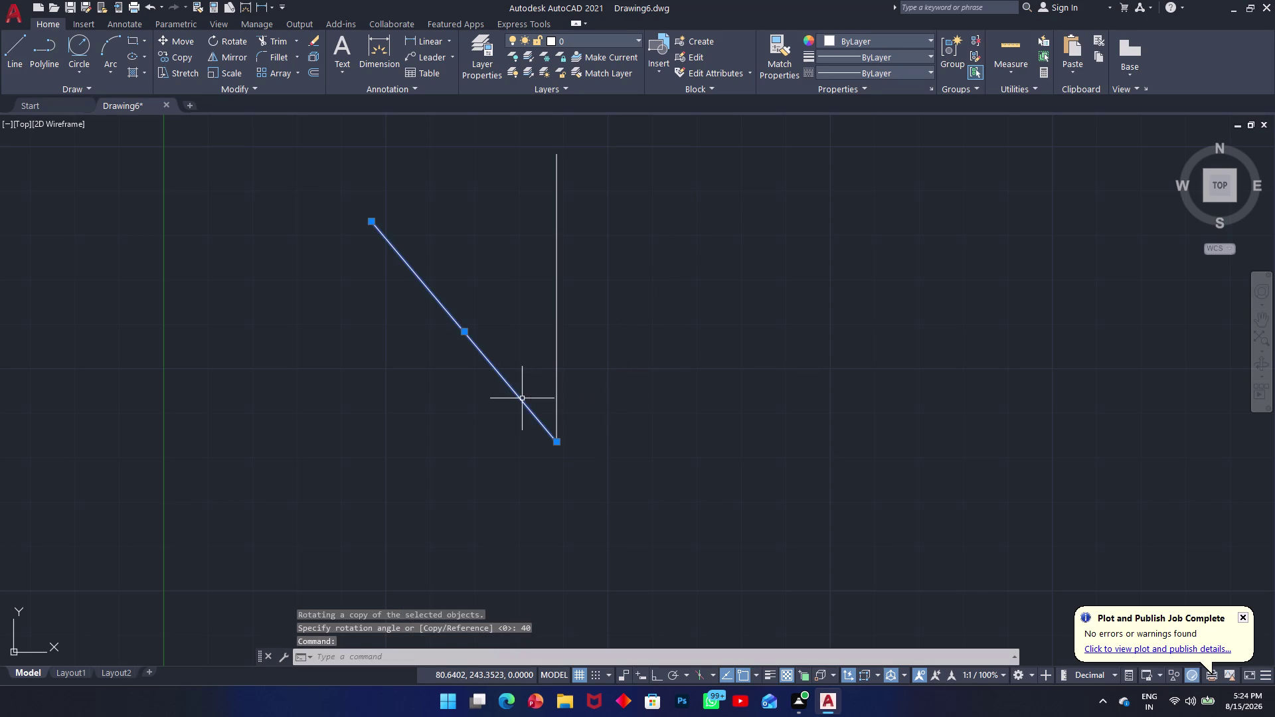
text(mik)
key(space)
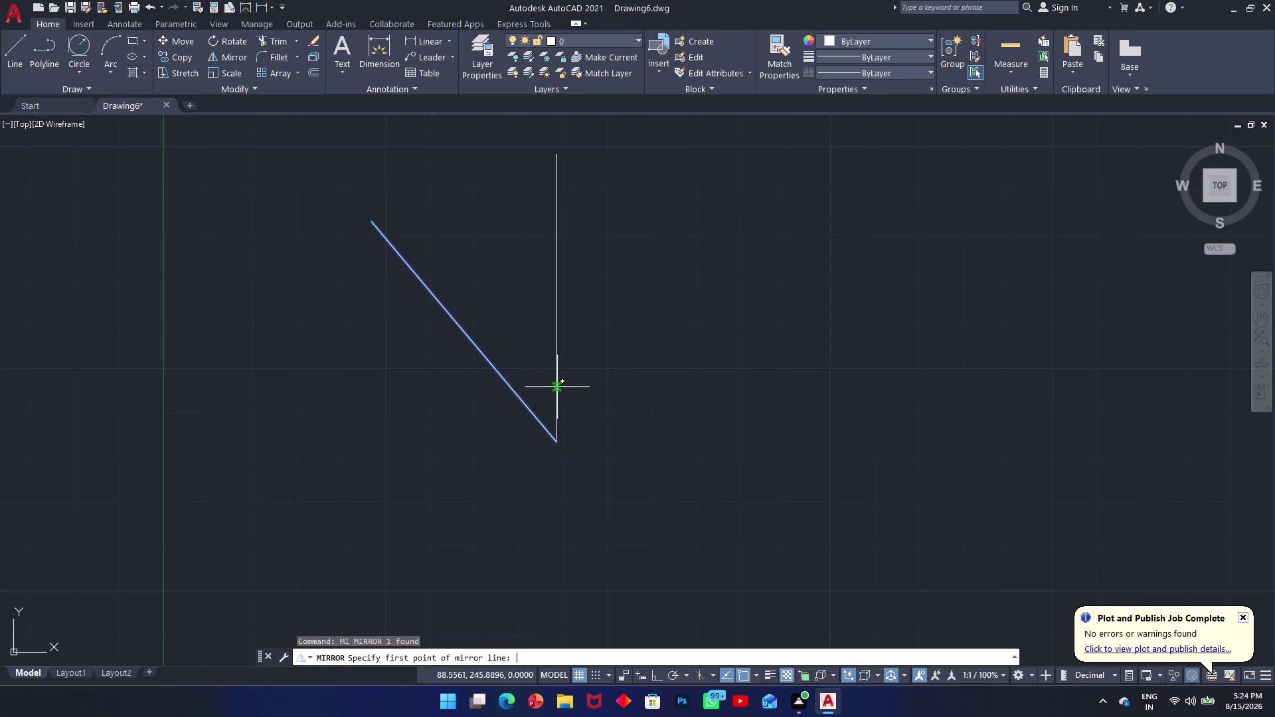
click(557, 387)
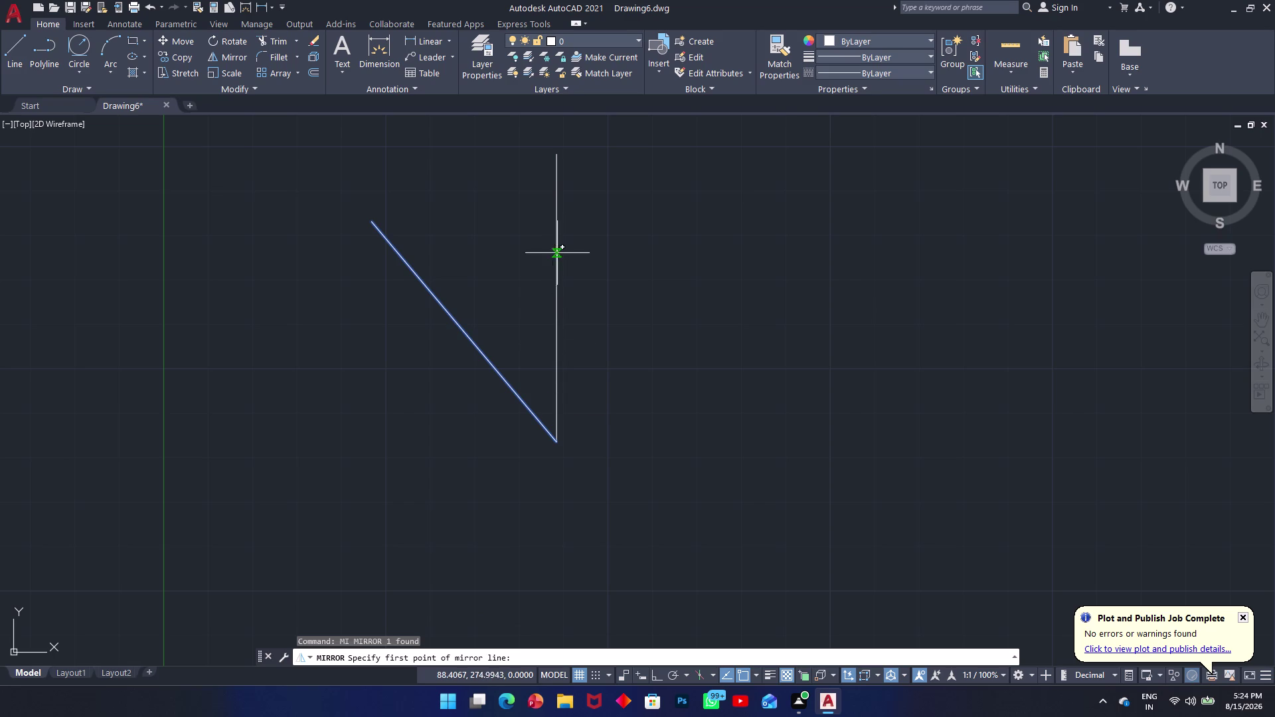
click(563, 243)
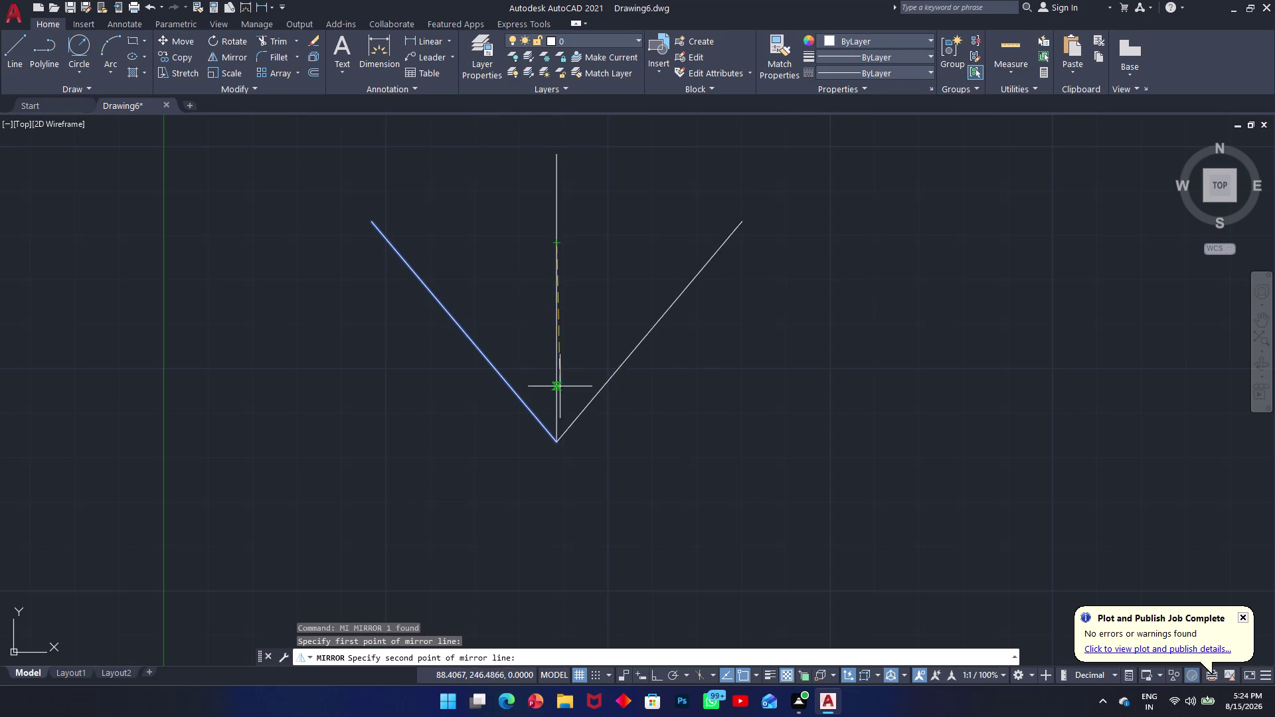
key(F8)
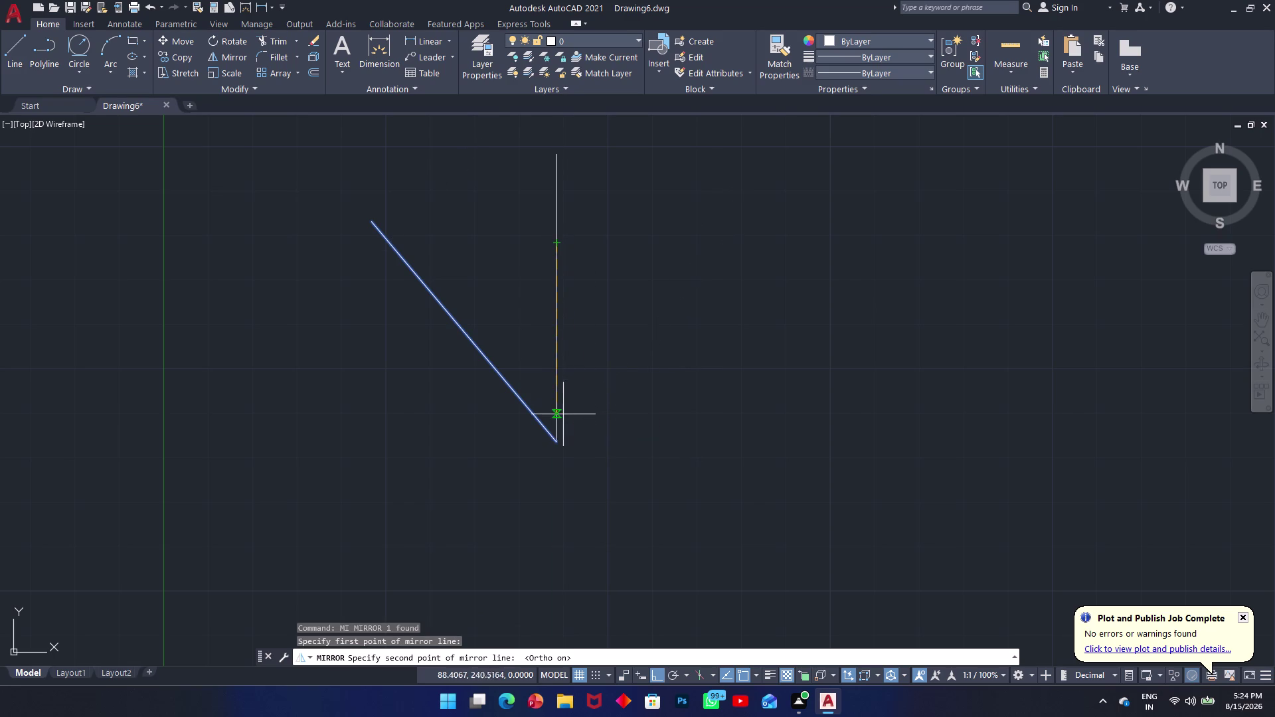
click(555, 447)
scroll(up, 3)
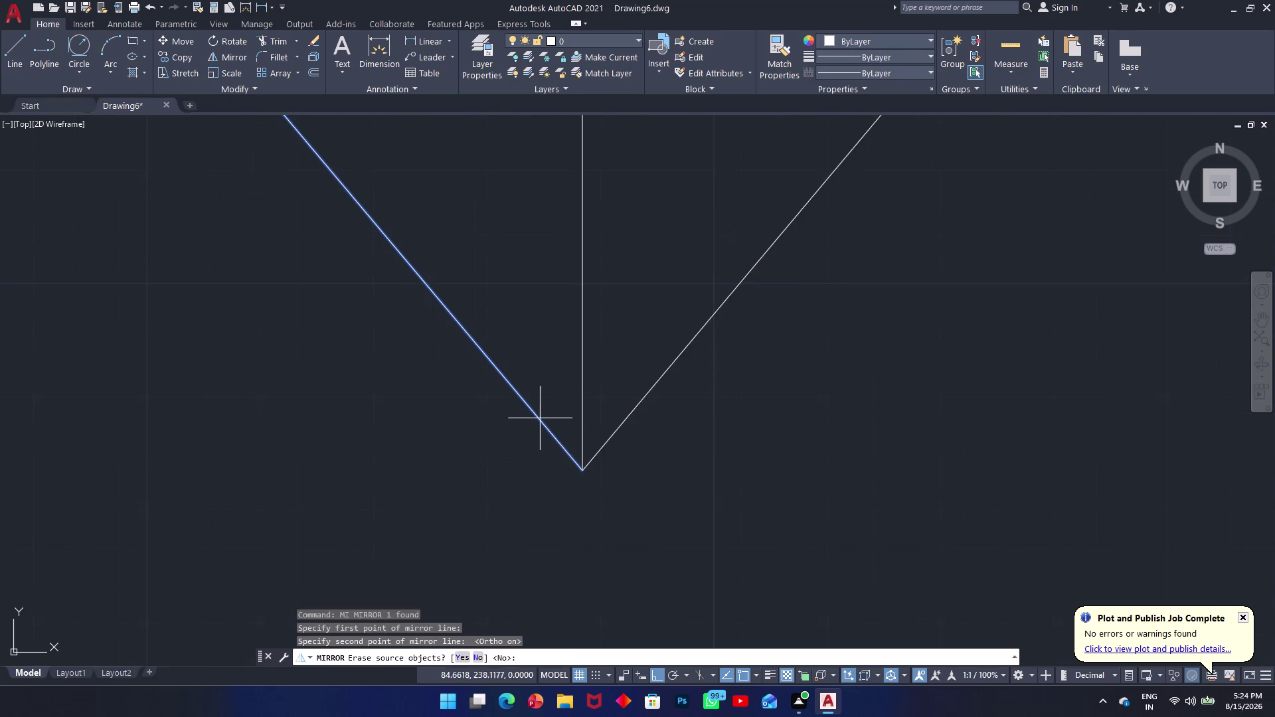
scroll(up, 3)
scroll(down, 3)
key(Escape)
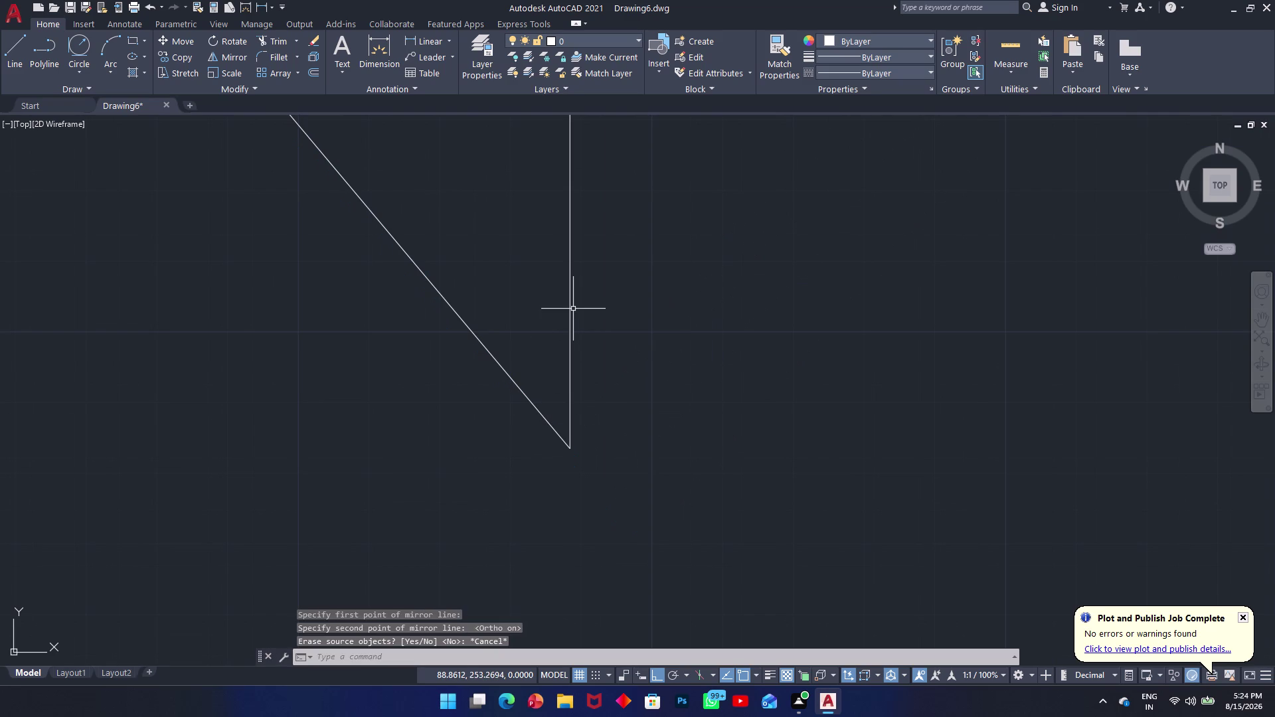
key(space)
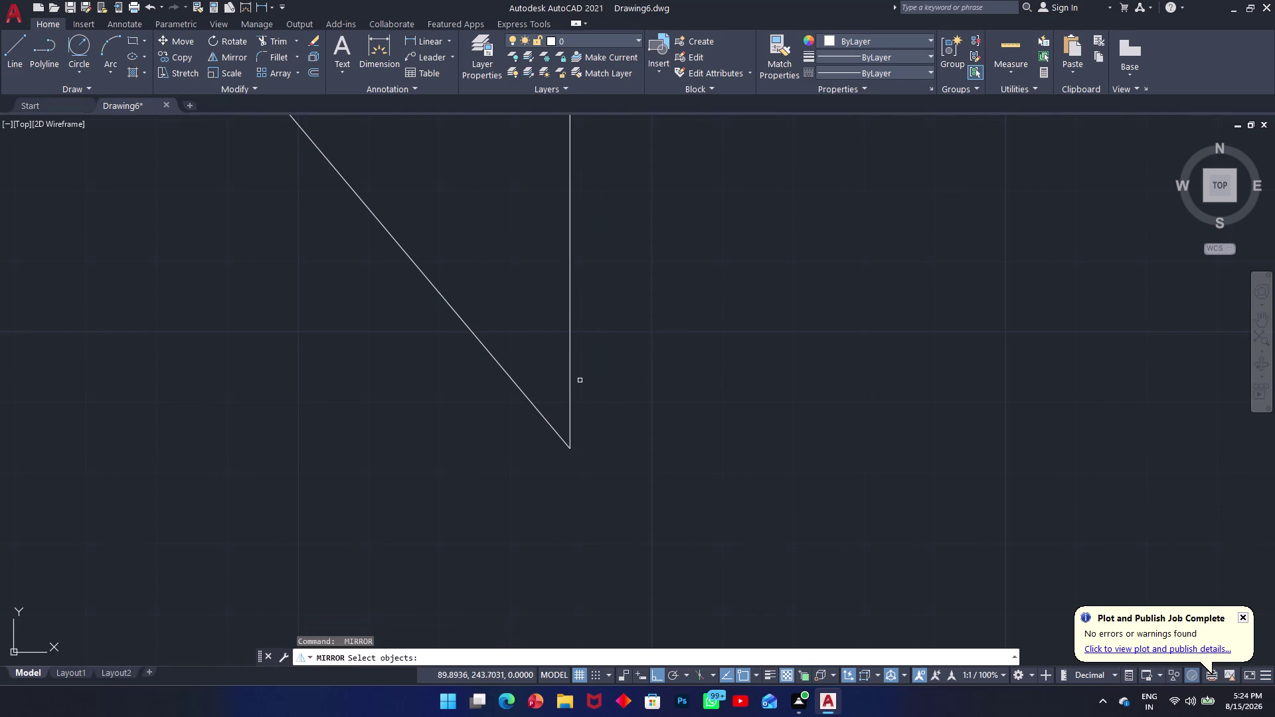
Mirror the left slanted line about the vertical line, keeping the original.
click(518, 385)
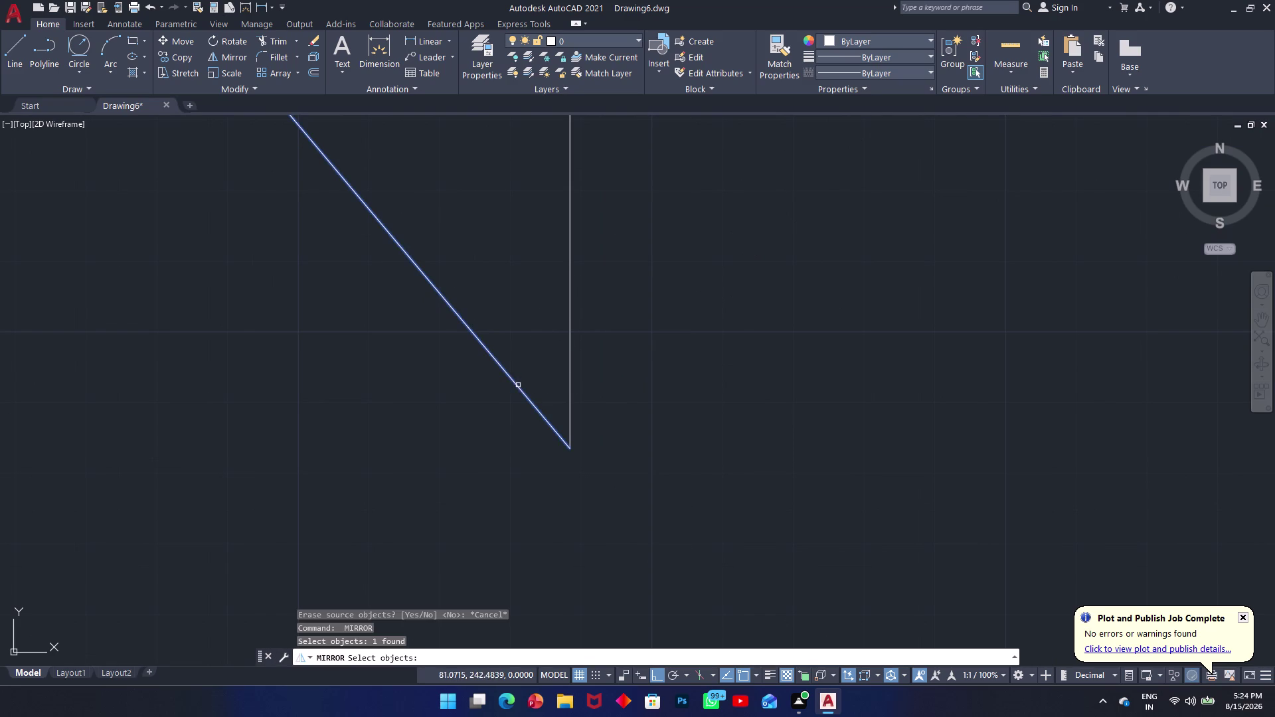
key(space)
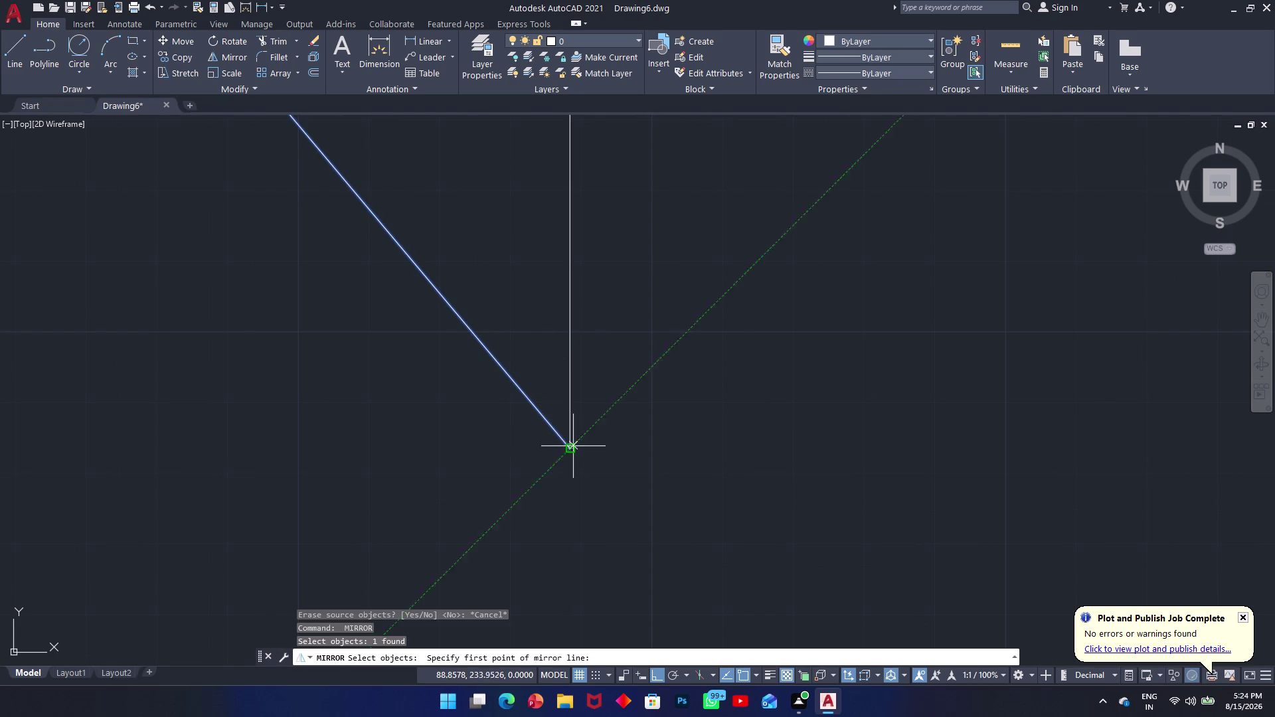
click(573, 446)
click(571, 278)
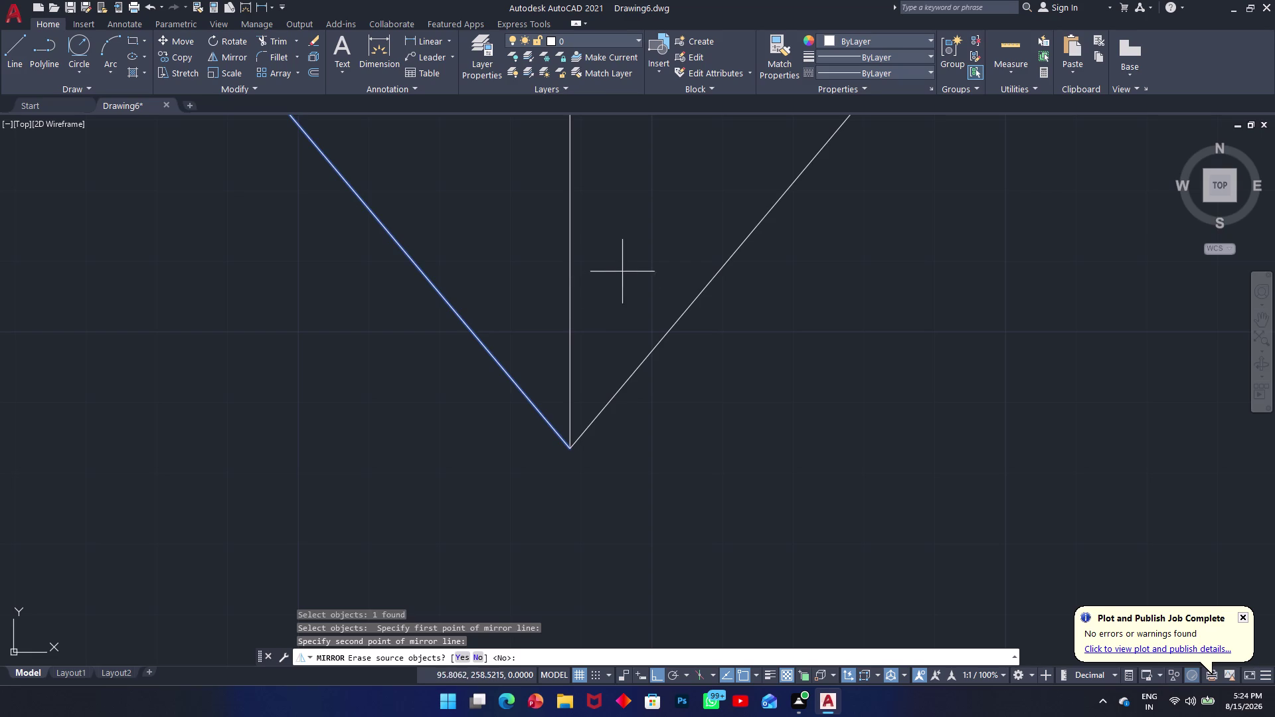
scroll(up, 3)
scroll(down, 3)
scroll(down, 3)
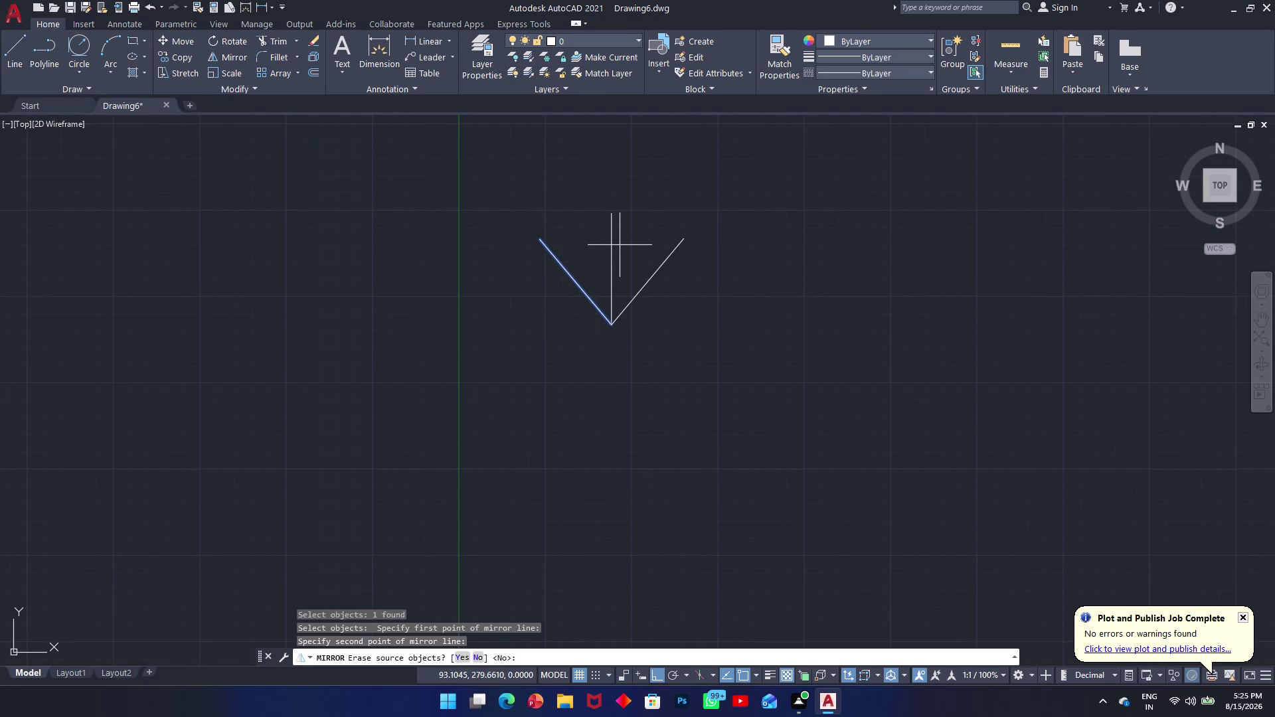
key(Return)
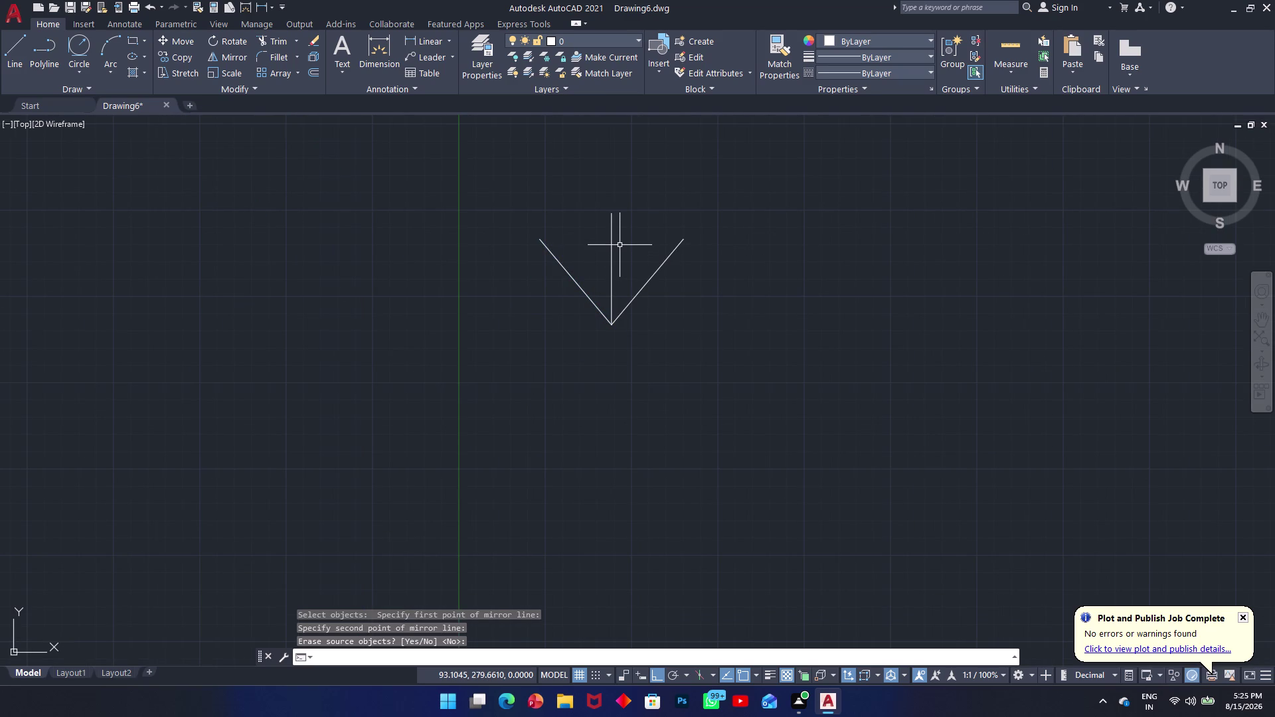
Use TRIM with a fence crossing the vertical line to cut it away.
text(trv)
key(Return)
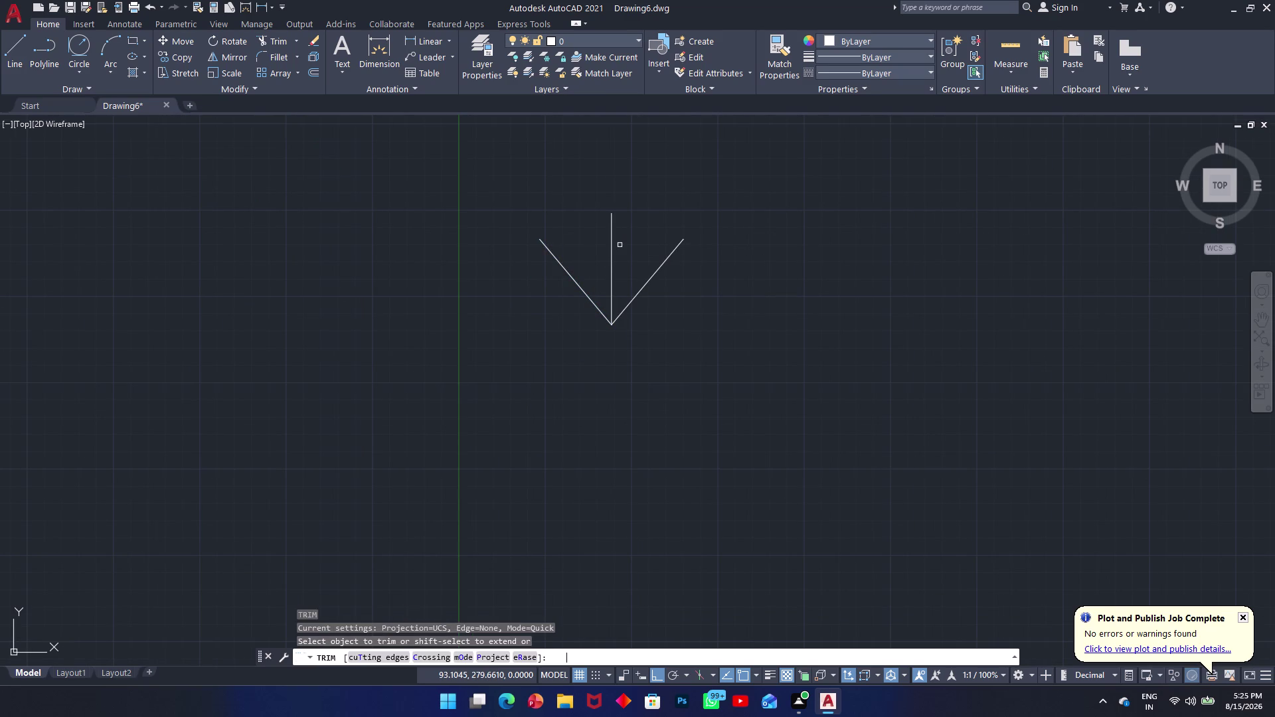
click(620, 245)
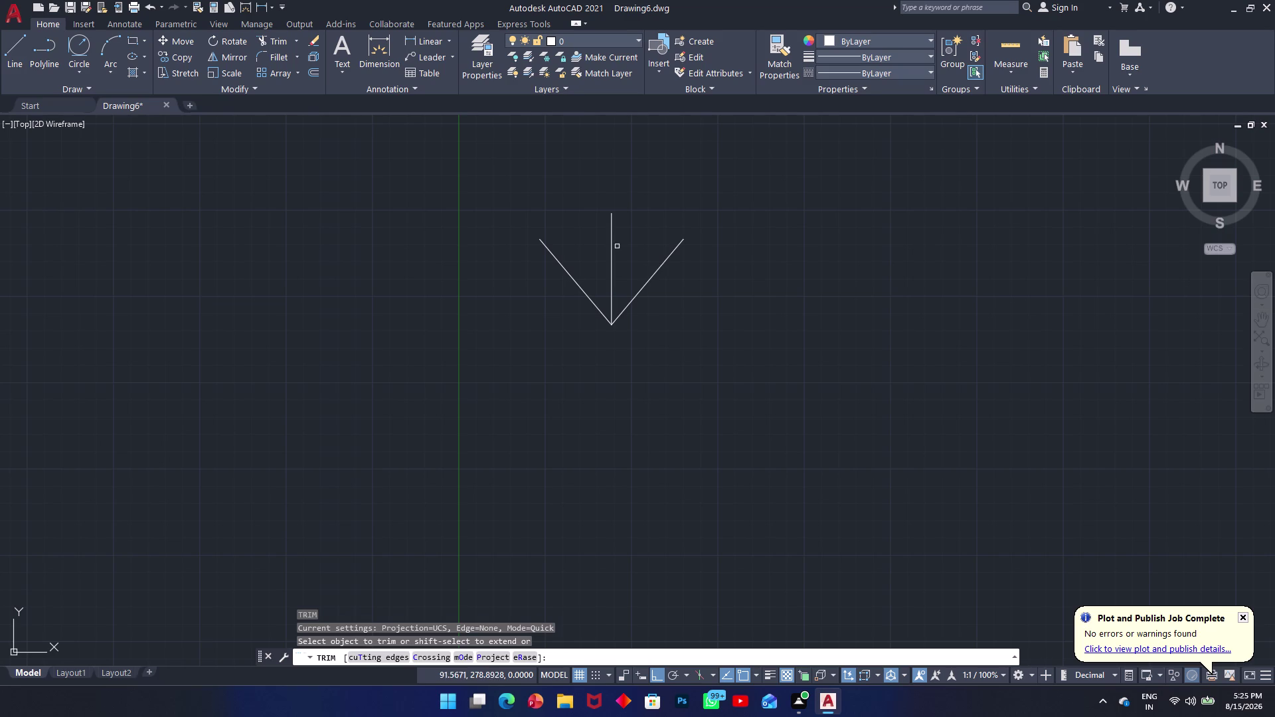
click(596, 258)
click(623, 259)
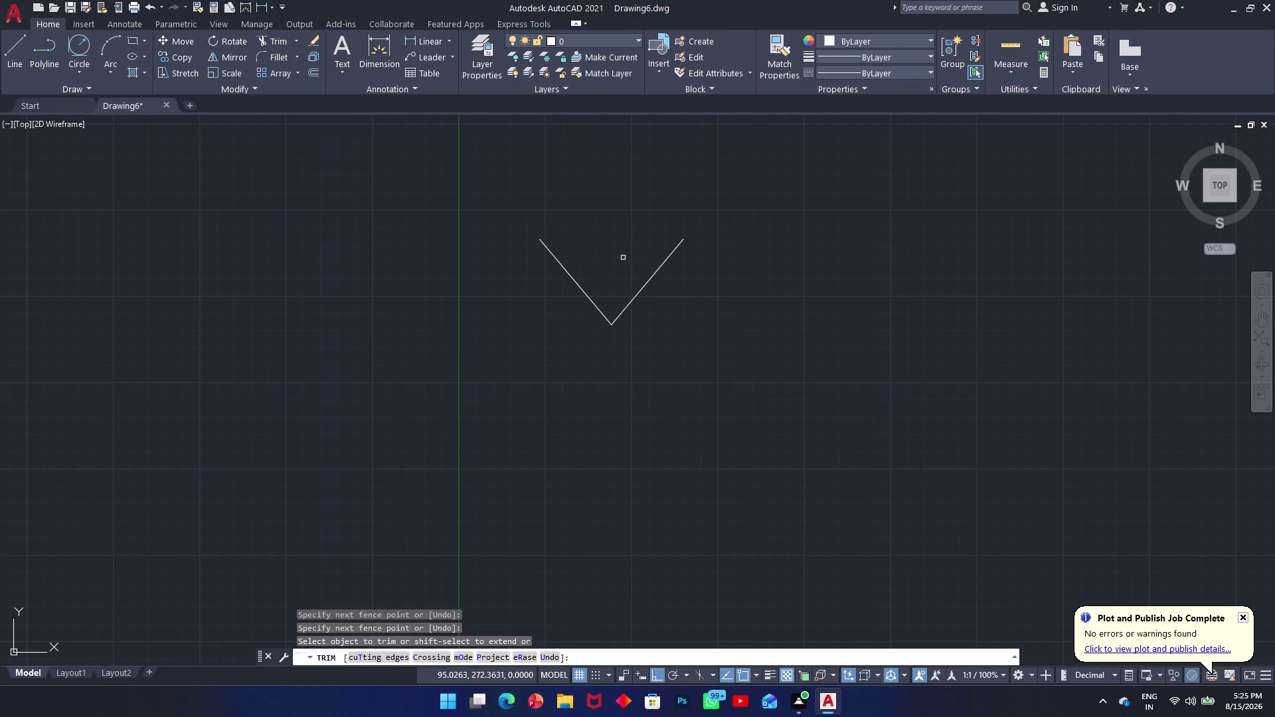
key(Escape)
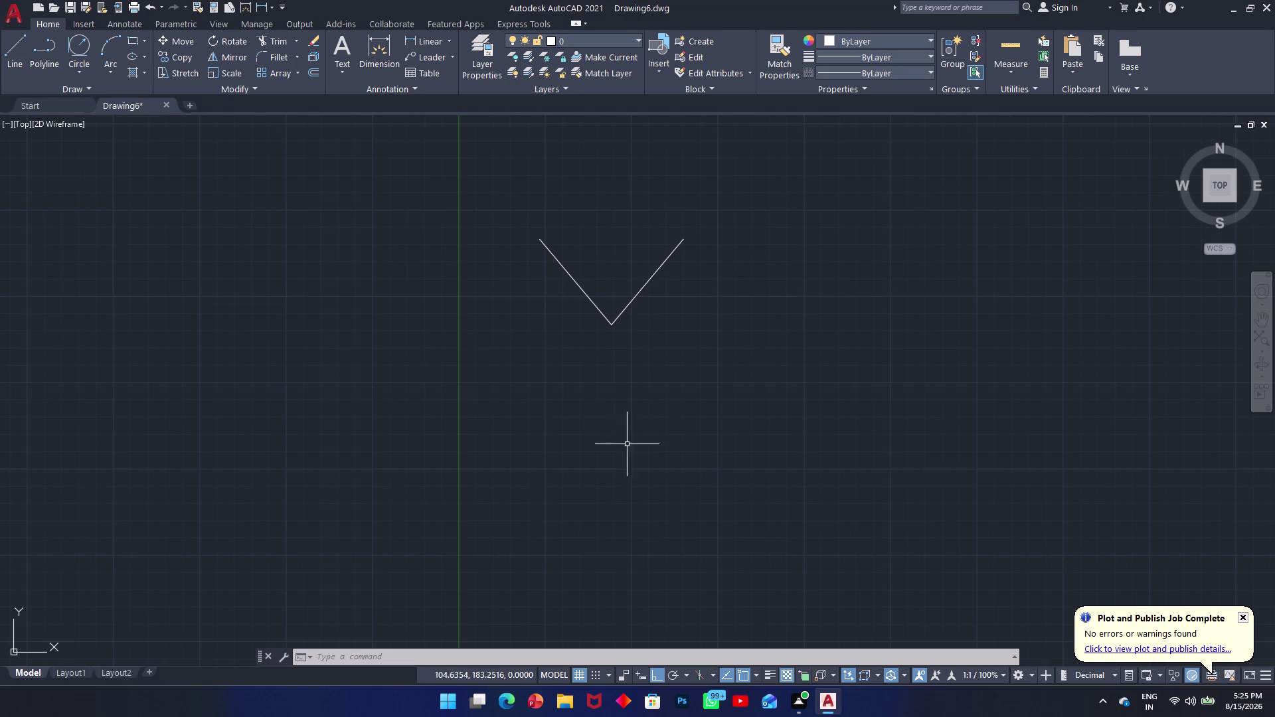
scroll(up, 3)
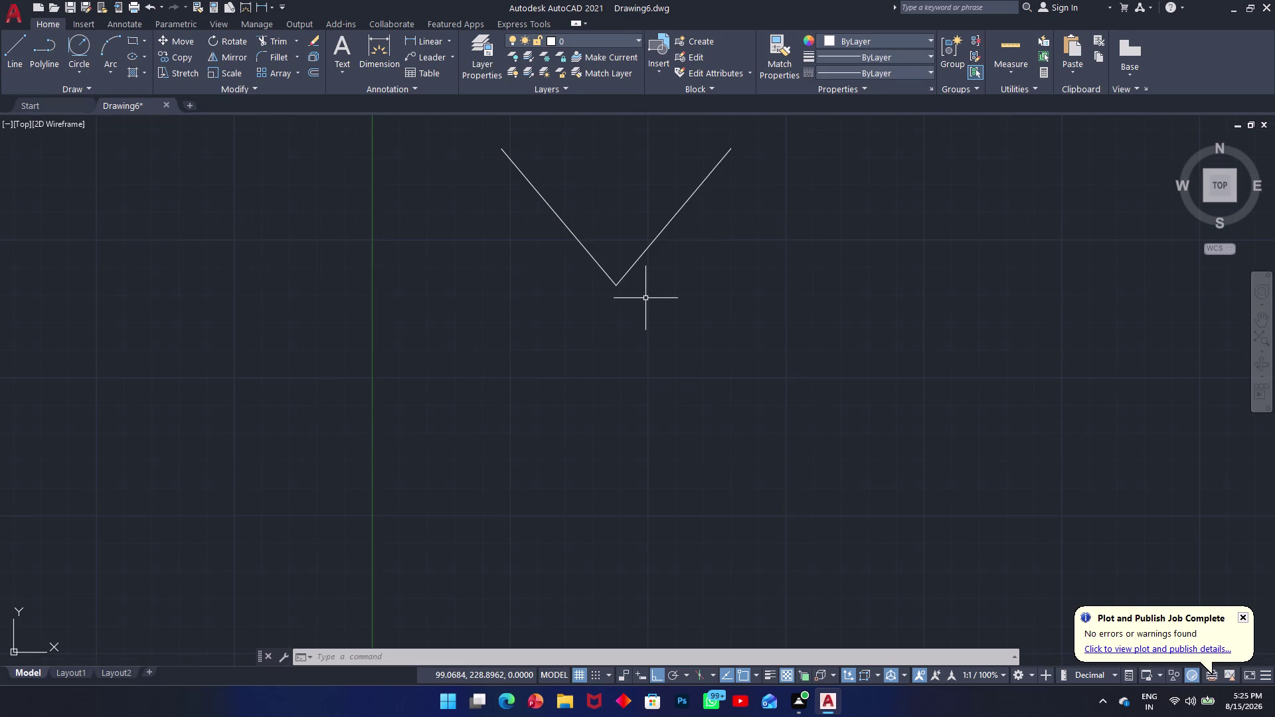